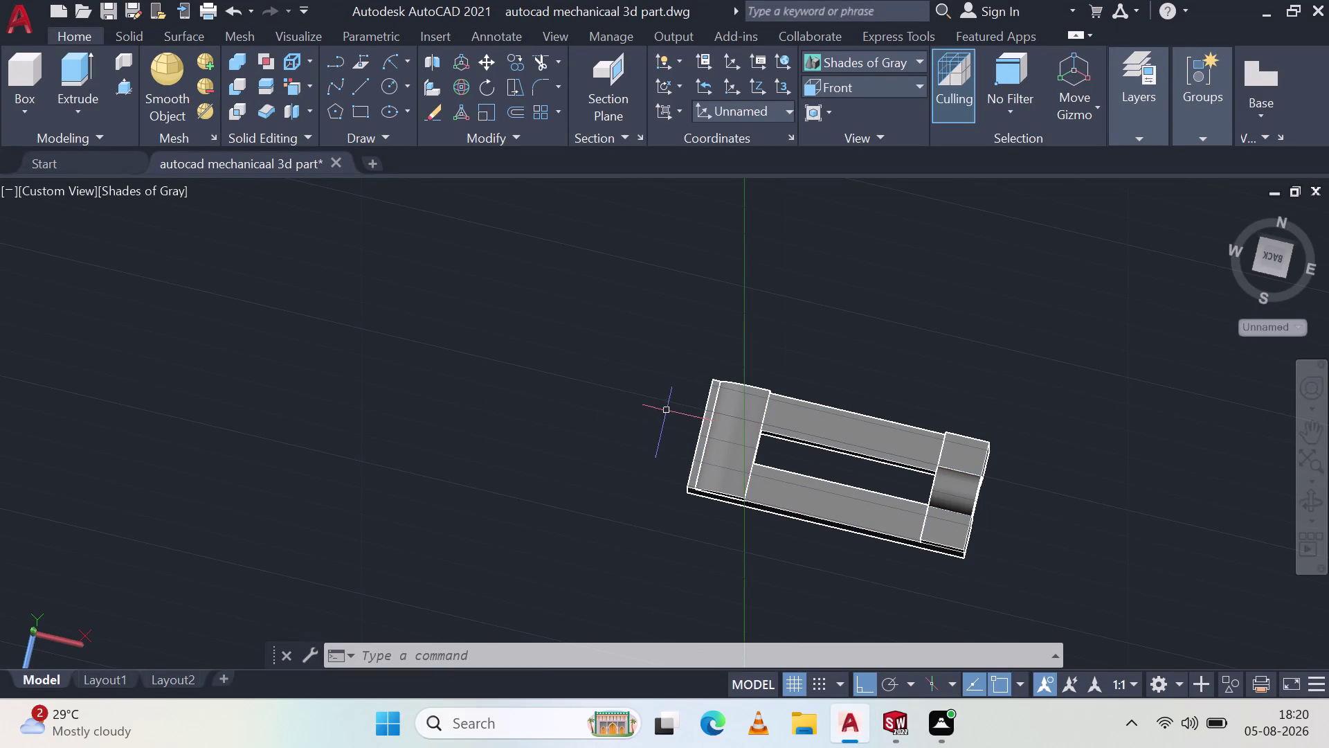
Orbit the bracket to inspect its sides and the quarter-round feature.
middle_drag(751, 381, 802, 462)
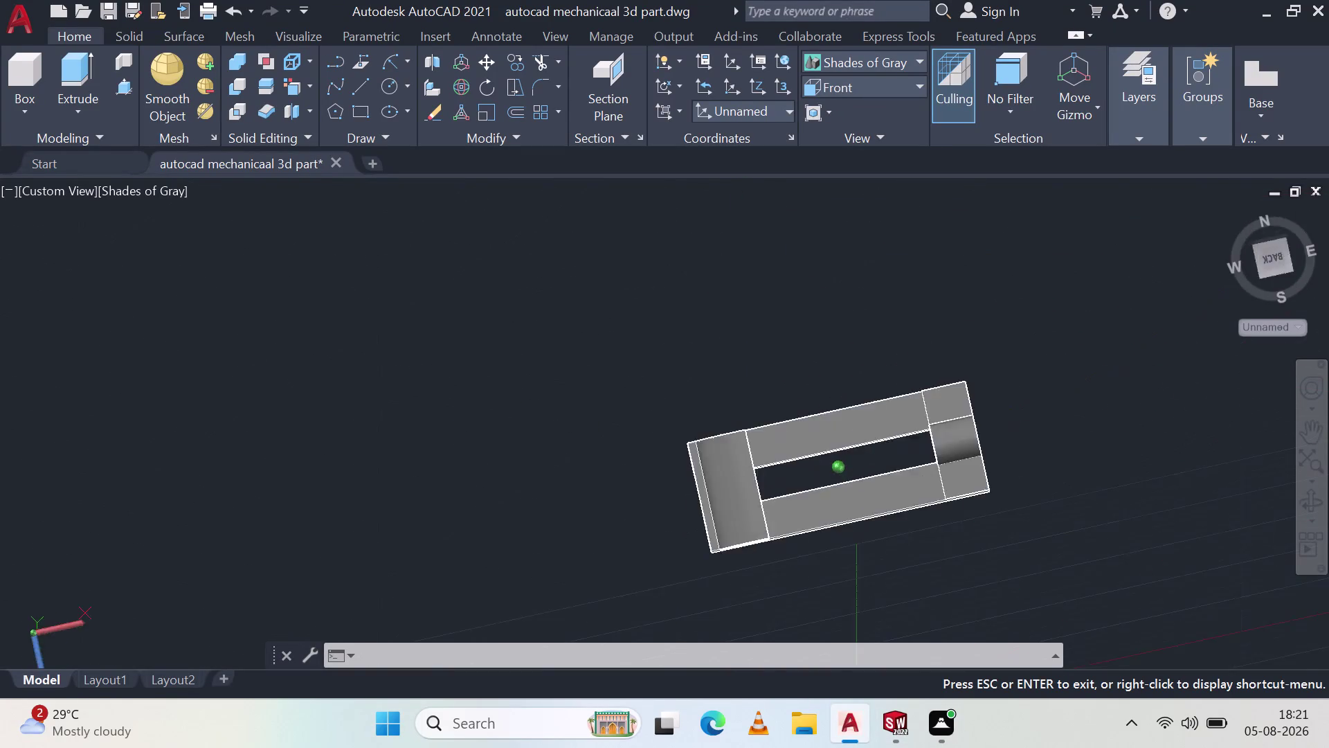
middle_drag(802, 462, 946, 395)
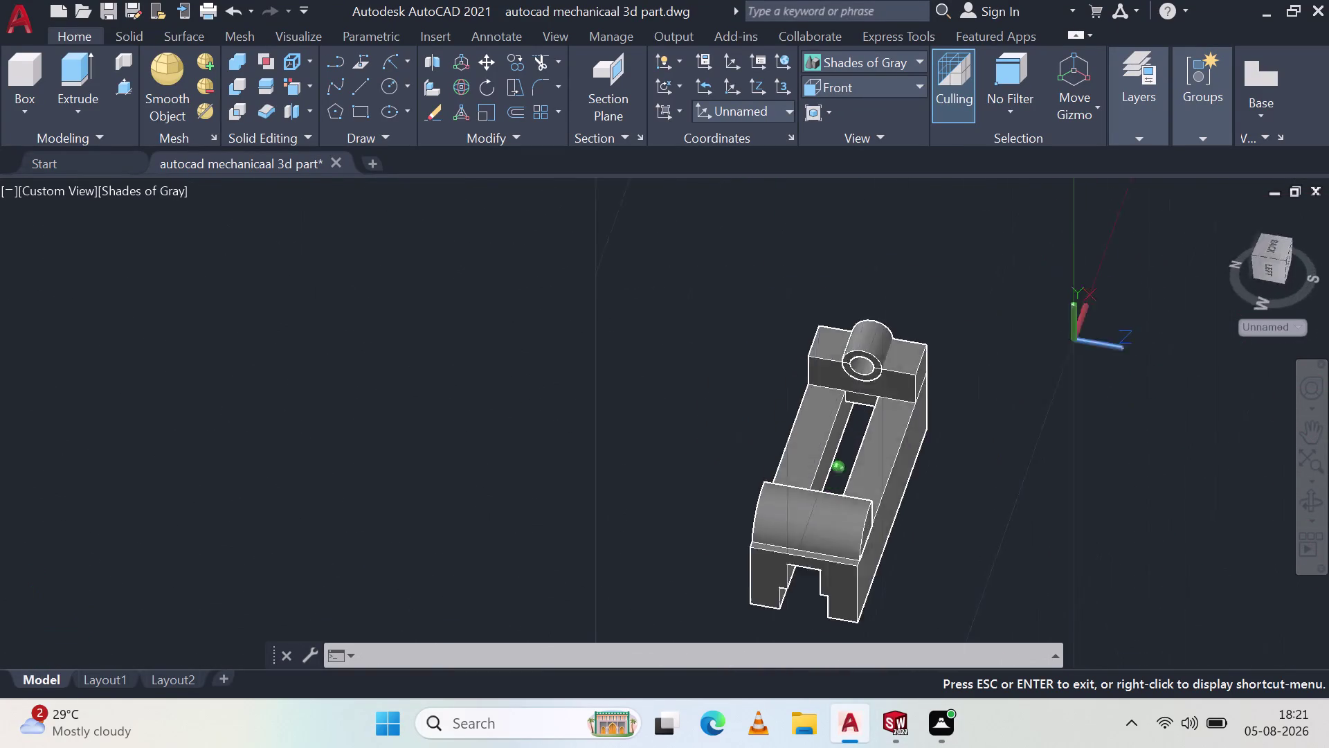
middle_drag(945, 396, 579, 284)
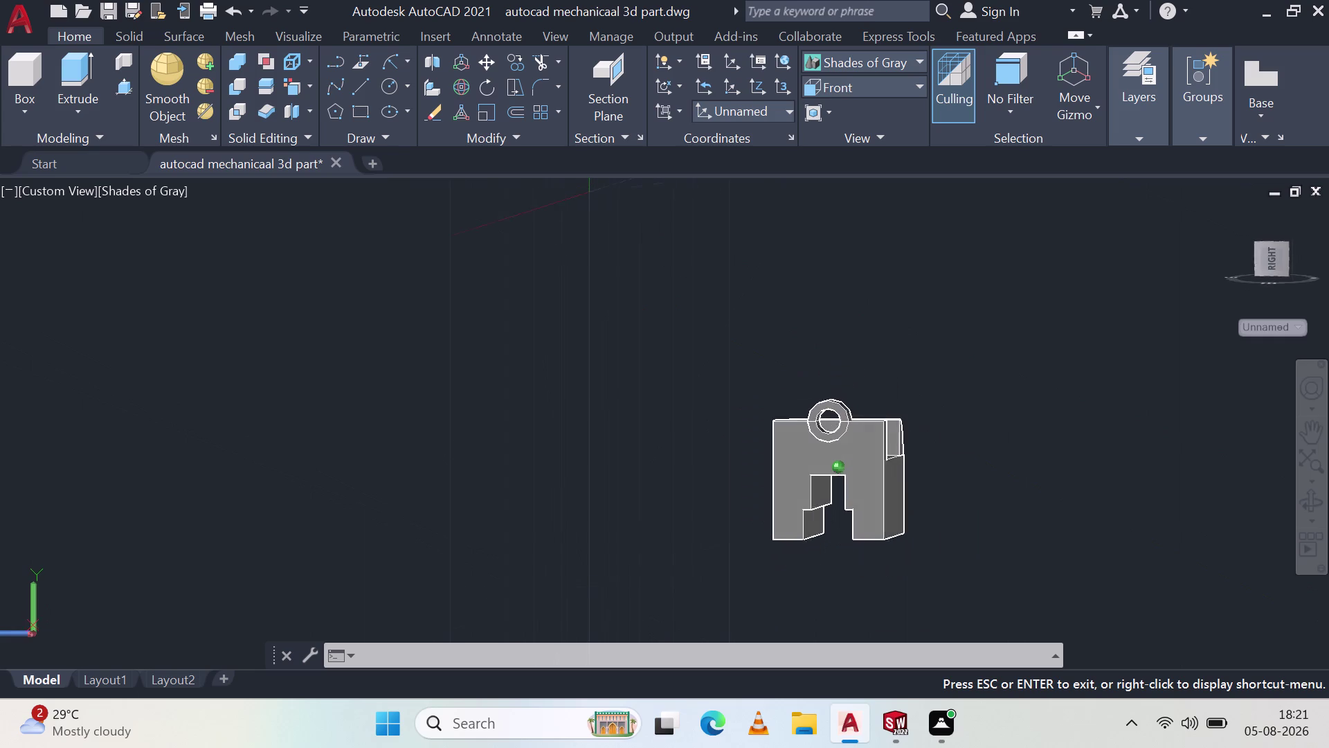
middle_drag(579, 283, 805, 364)
middle_click(805, 365)
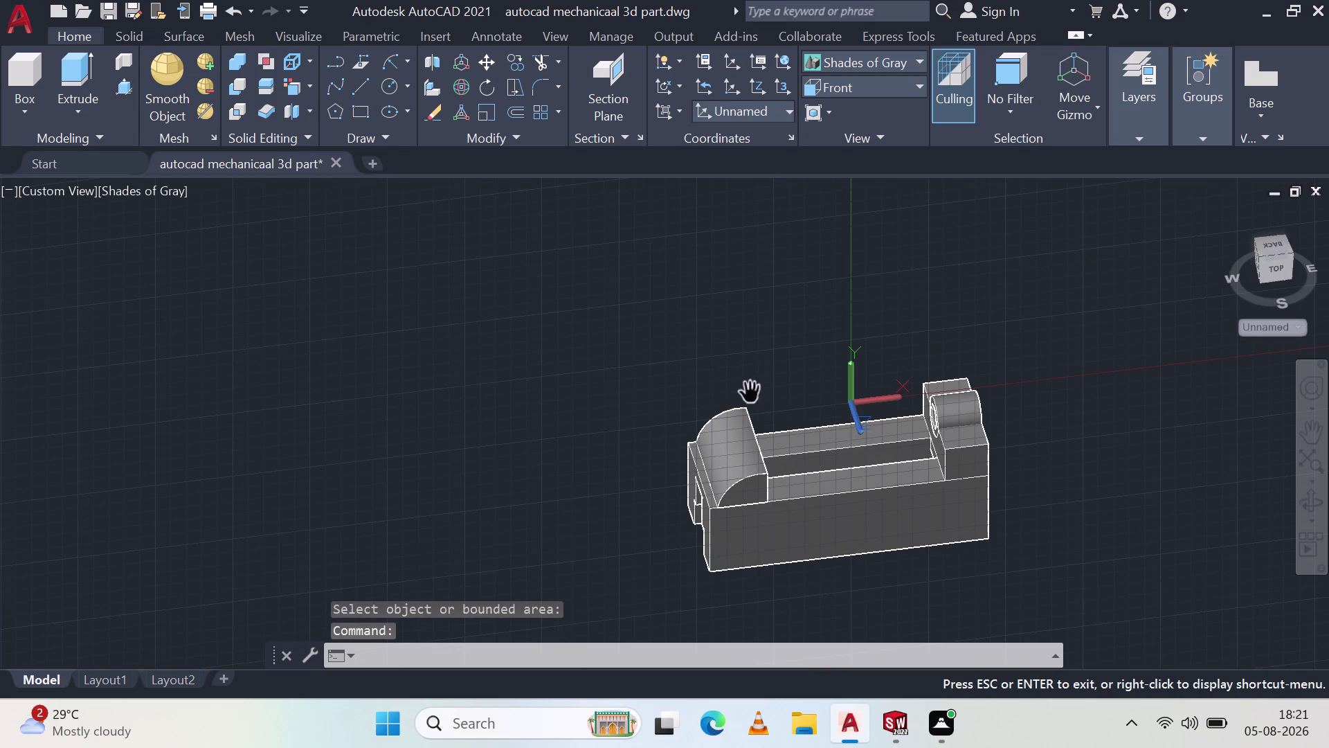
Undo the quarter-round push-pull and the earlier join and property steps.
key(ctrl+z)
key(ctrl+z)
key(Escape)
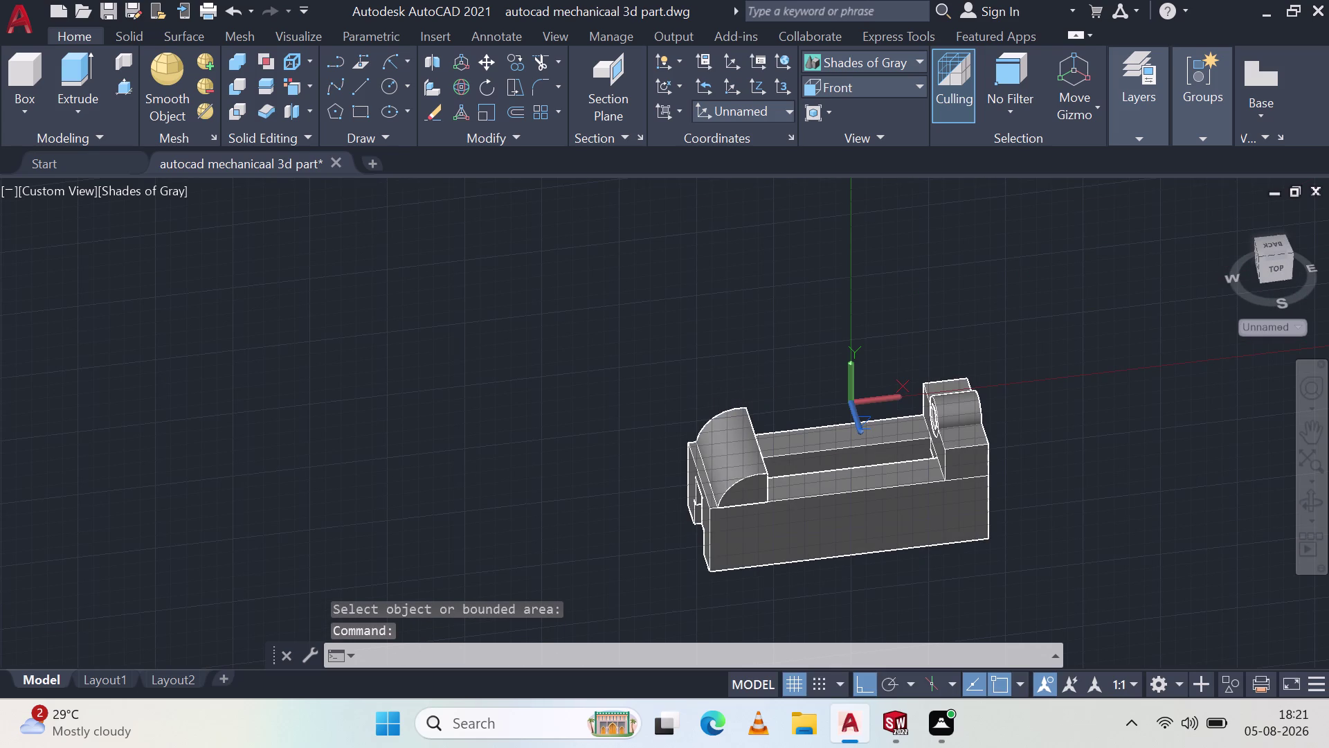
key(ctrl+z)
key(ctrl+z)
key(ctrl+z)
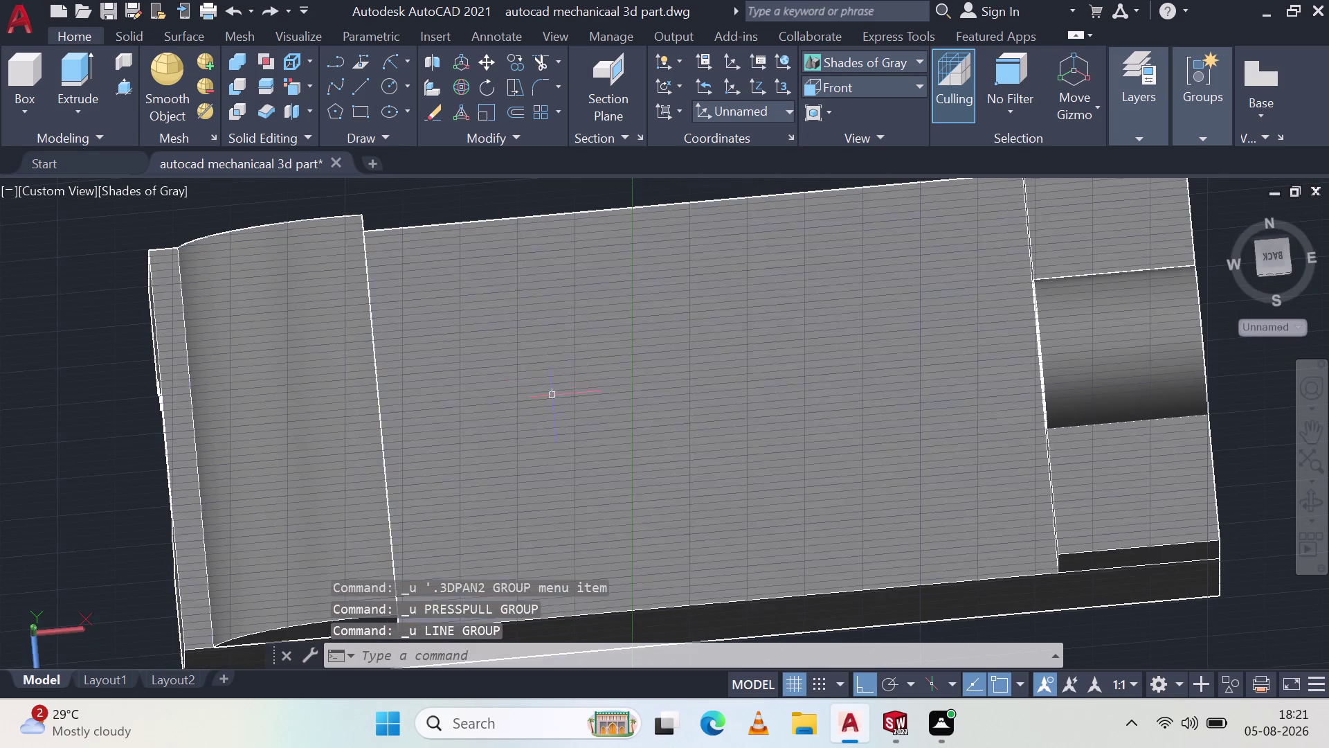
key(ctrl+z)
key(ctrl+z)
key(ctrl+z)
key(ctrl+z)
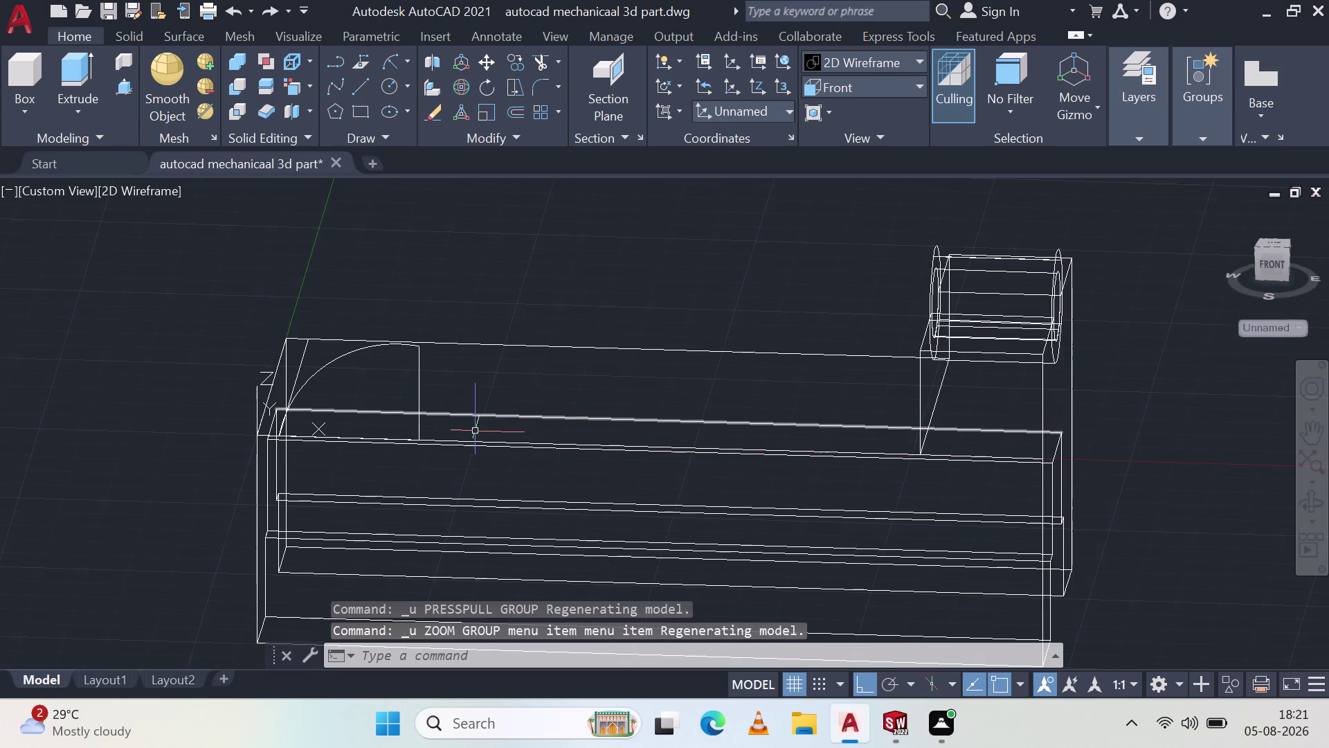
key(ctrl+z)
key(ctrl+z)
key(ctrl+z)
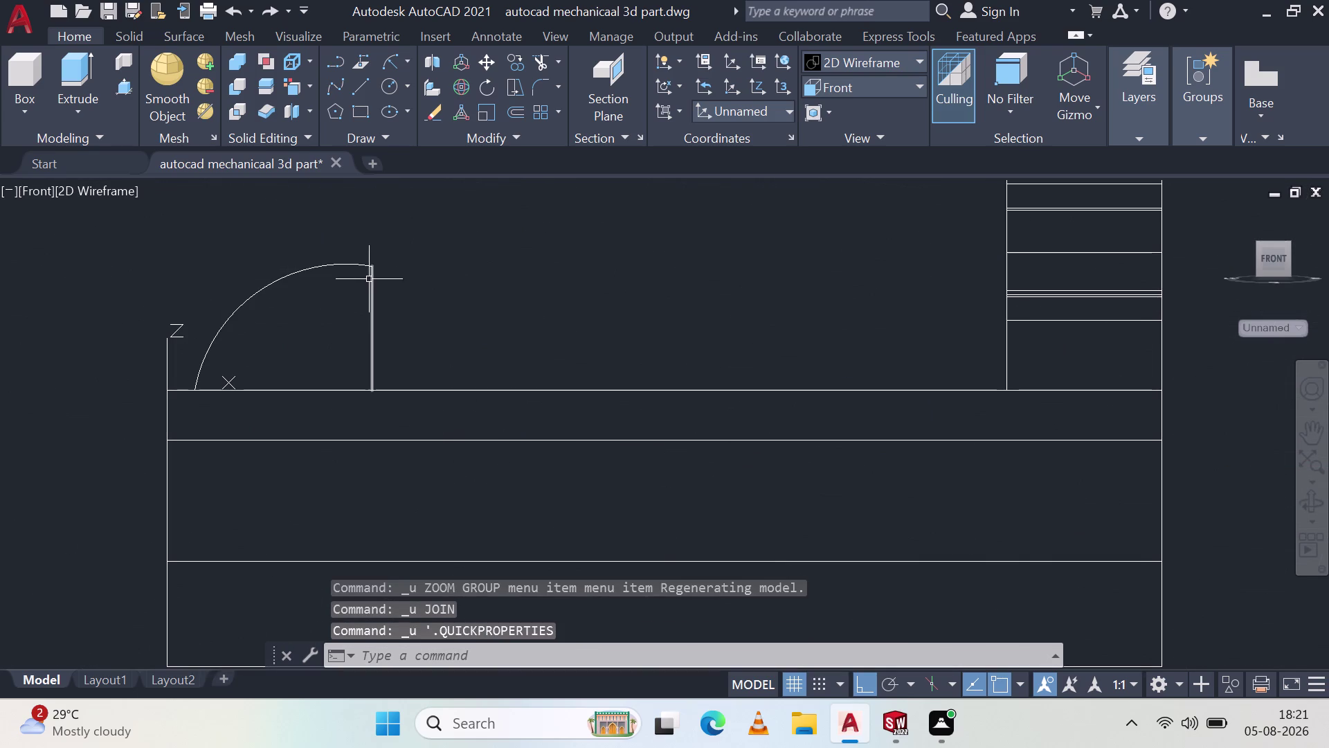
Erase the vertical profile line and the quarter-circle arc, then recentre the bracket.
click(369, 282)
key(Delete)
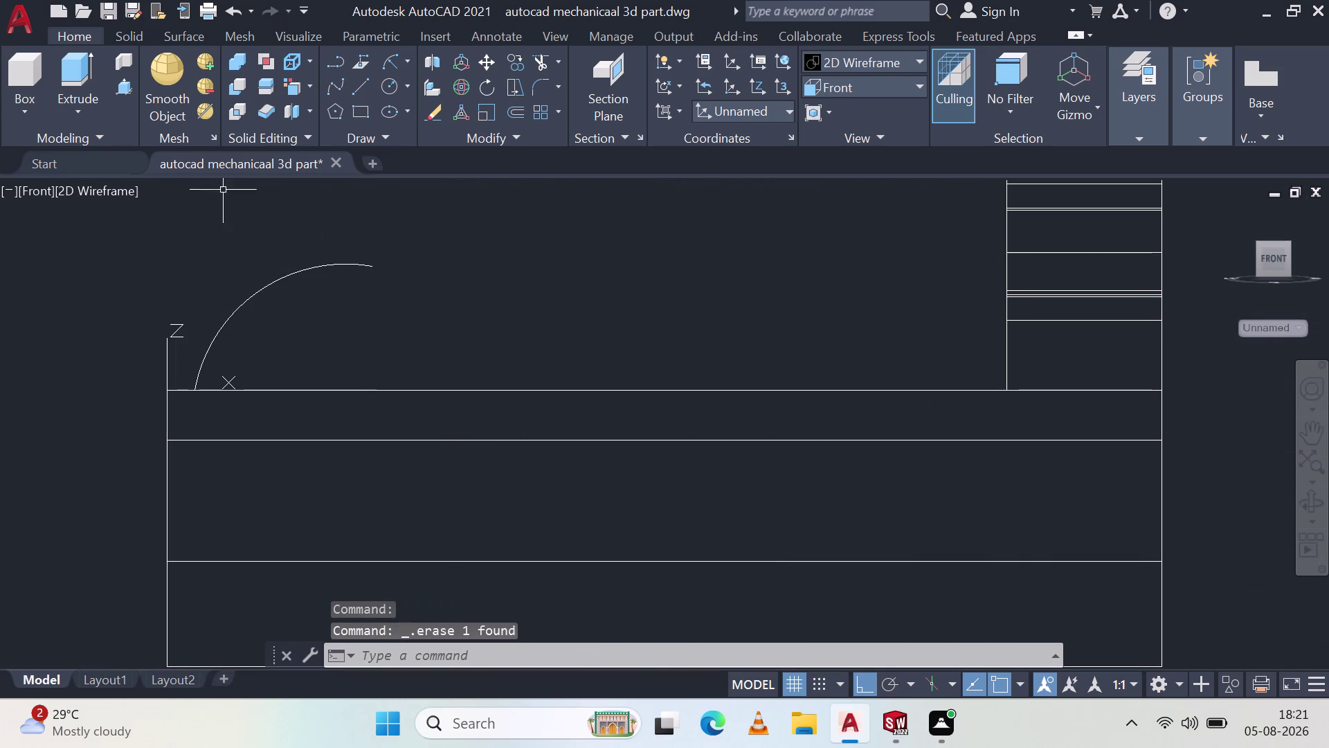
click(267, 284)
key(Delete)
key(Delete)
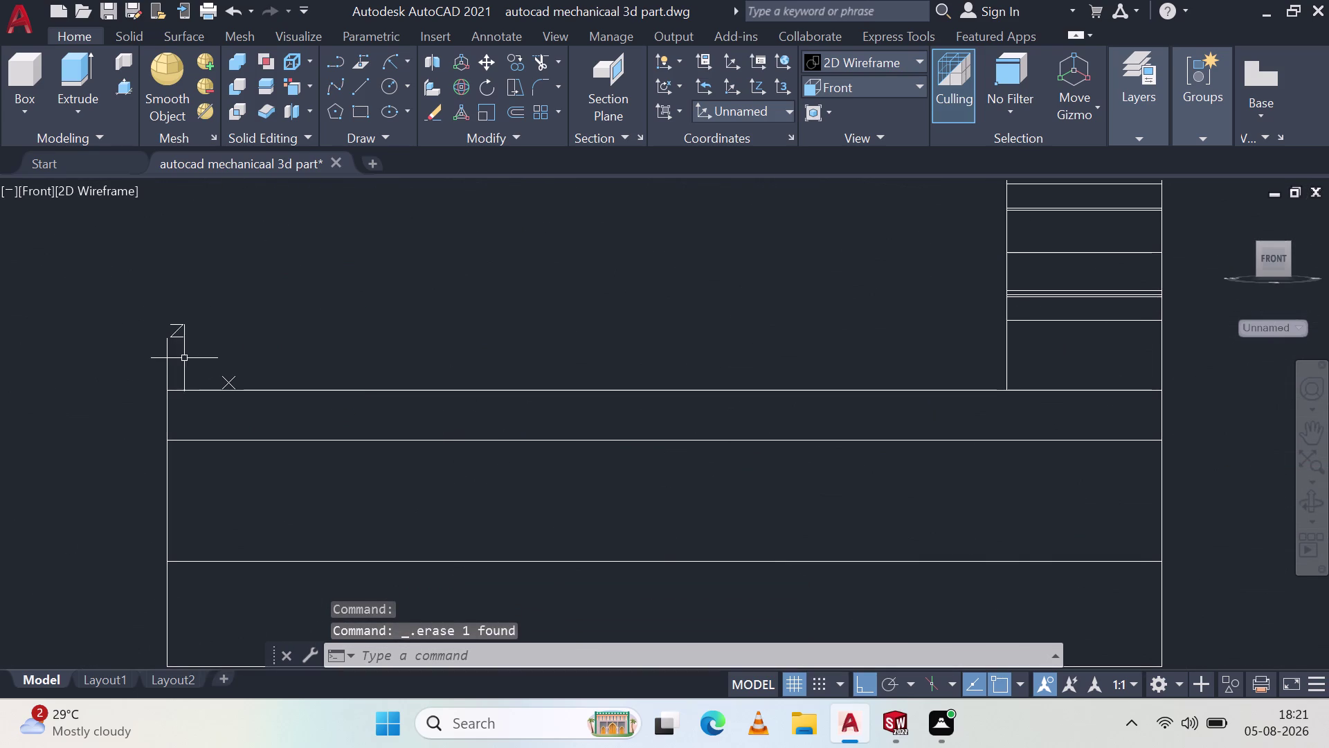
scroll(down, 3)
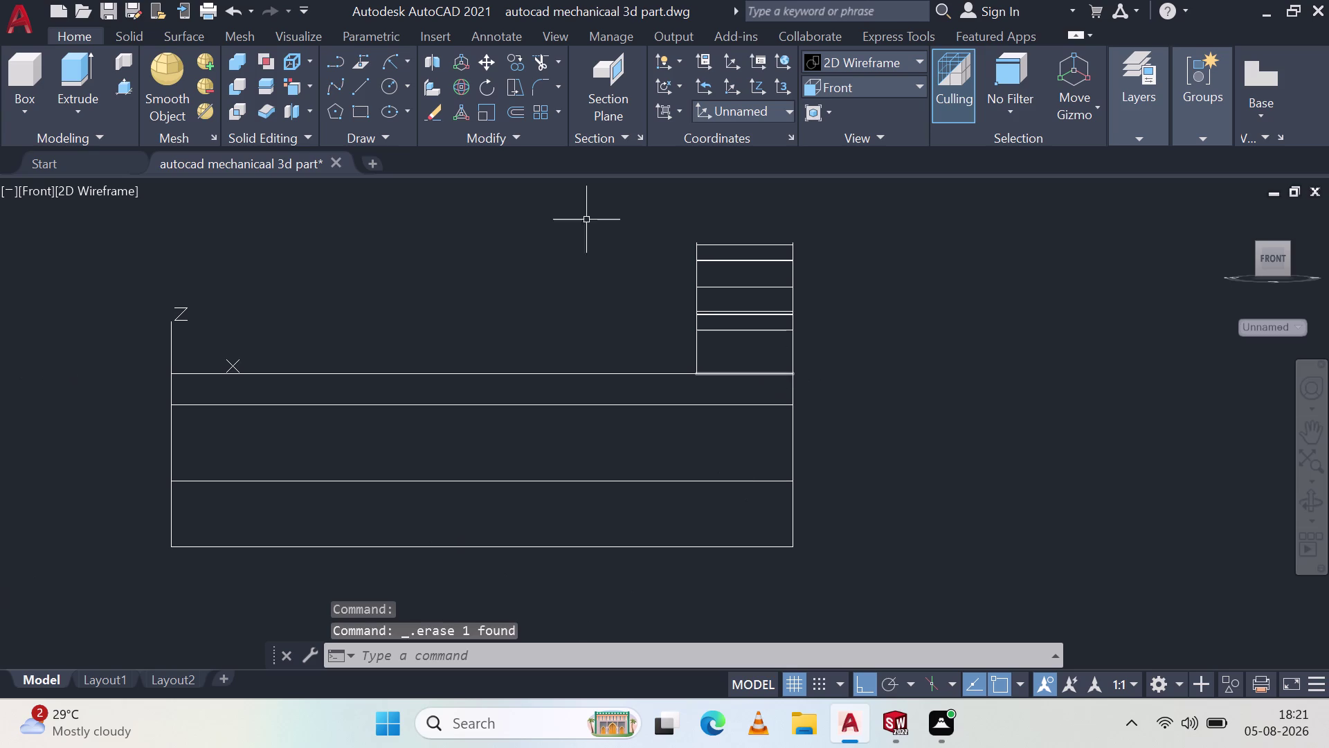
key(Escape)
scroll(down, 3)
middle_drag(857, 396, 860, 395)
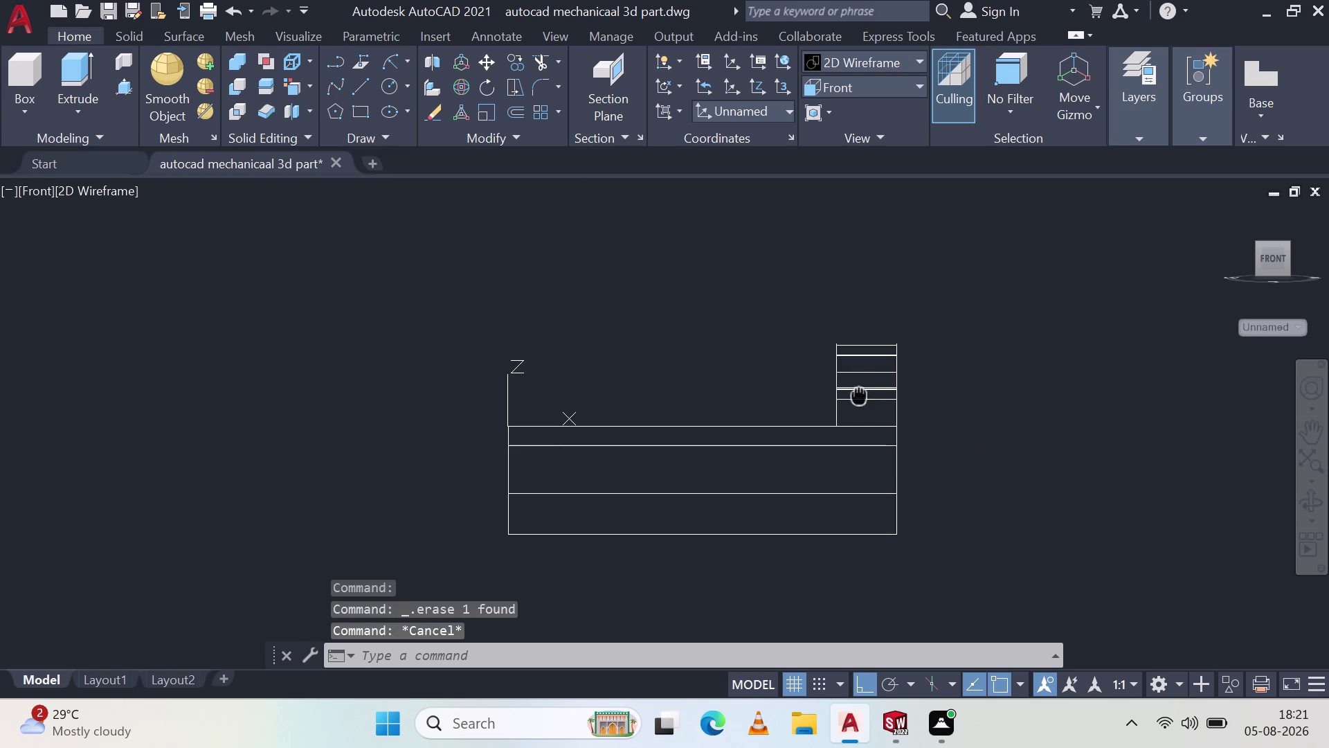
middle_drag(860, 395, 910, 408)
middle_click(910, 407)
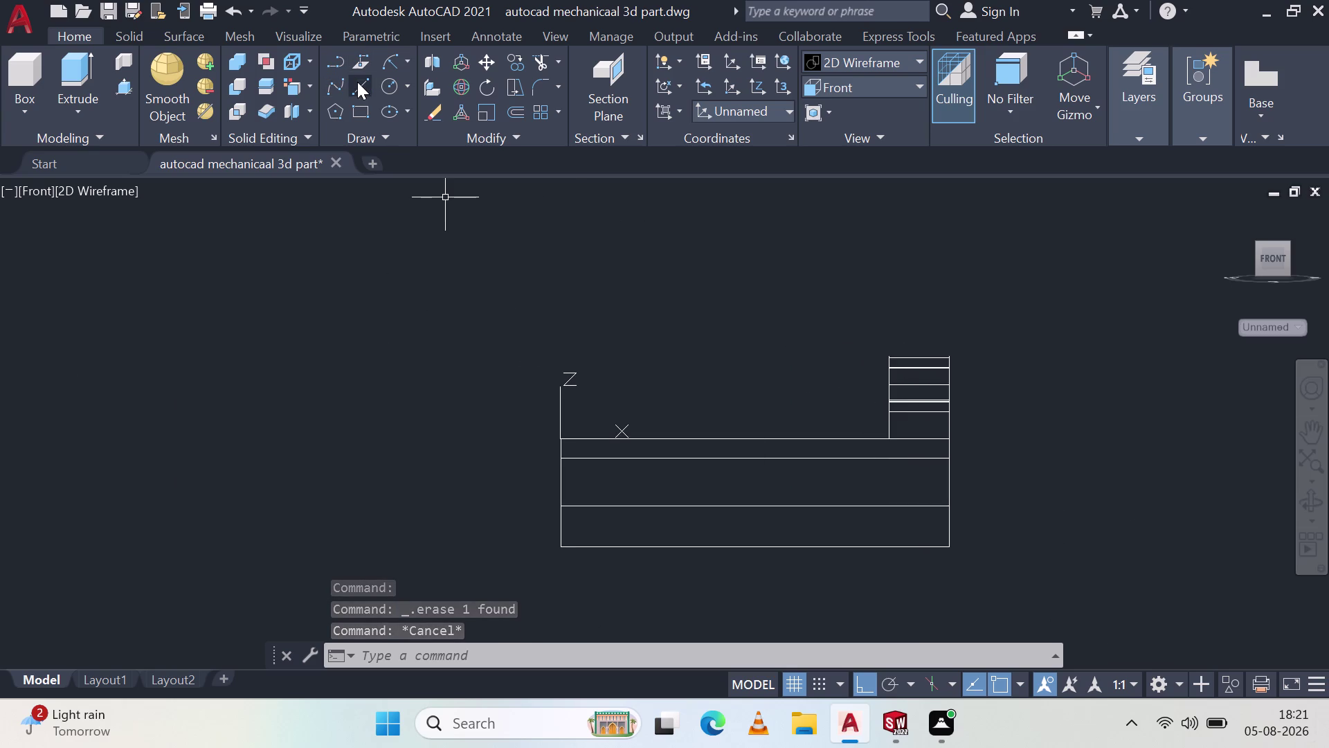
Start a line, orbit to a slanted view, and cancel the line.
click(357, 82)
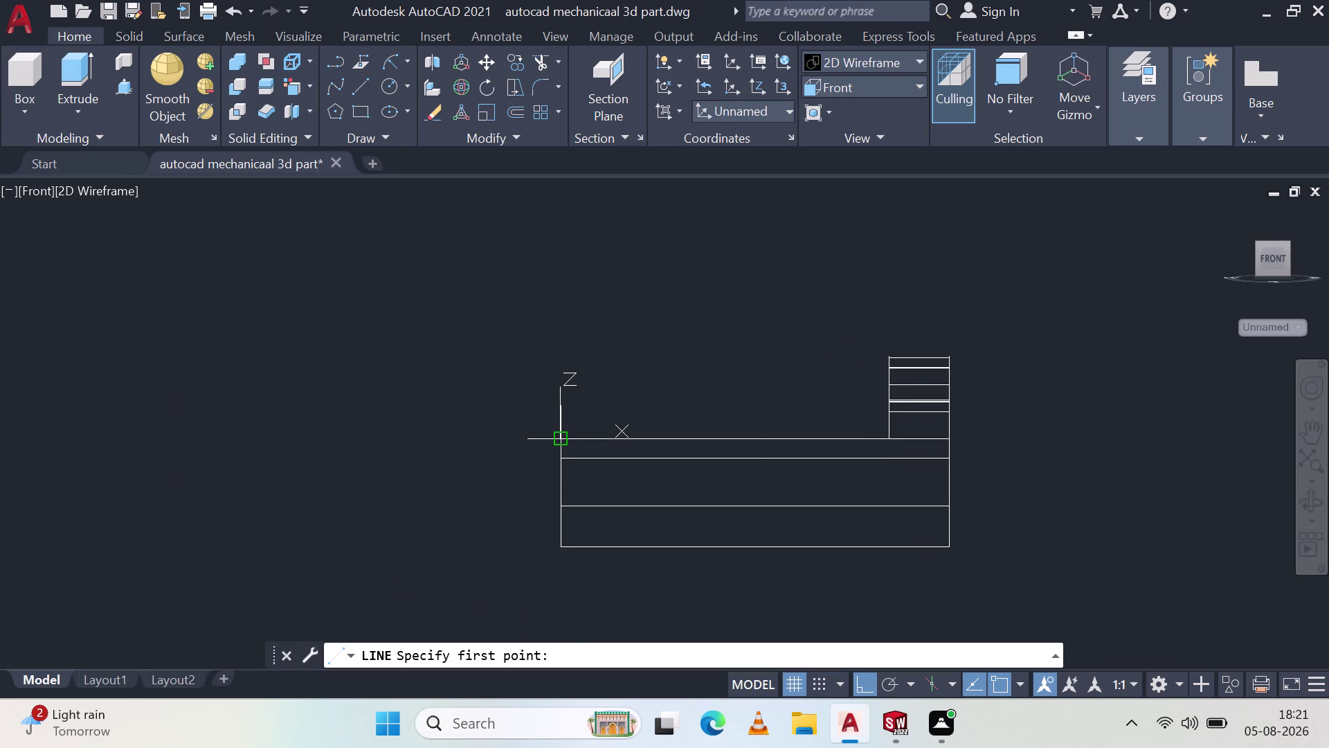
middle_drag(574, 405, 569, 487)
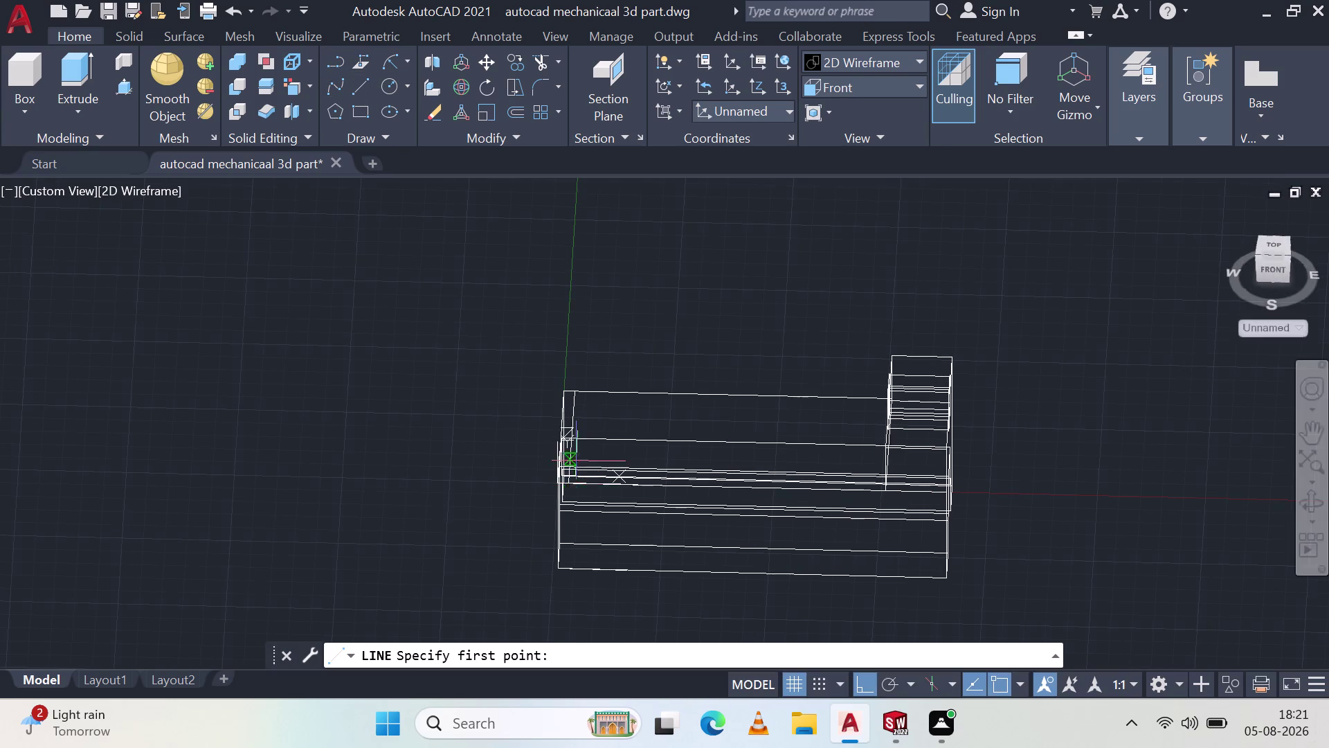
key(Escape)
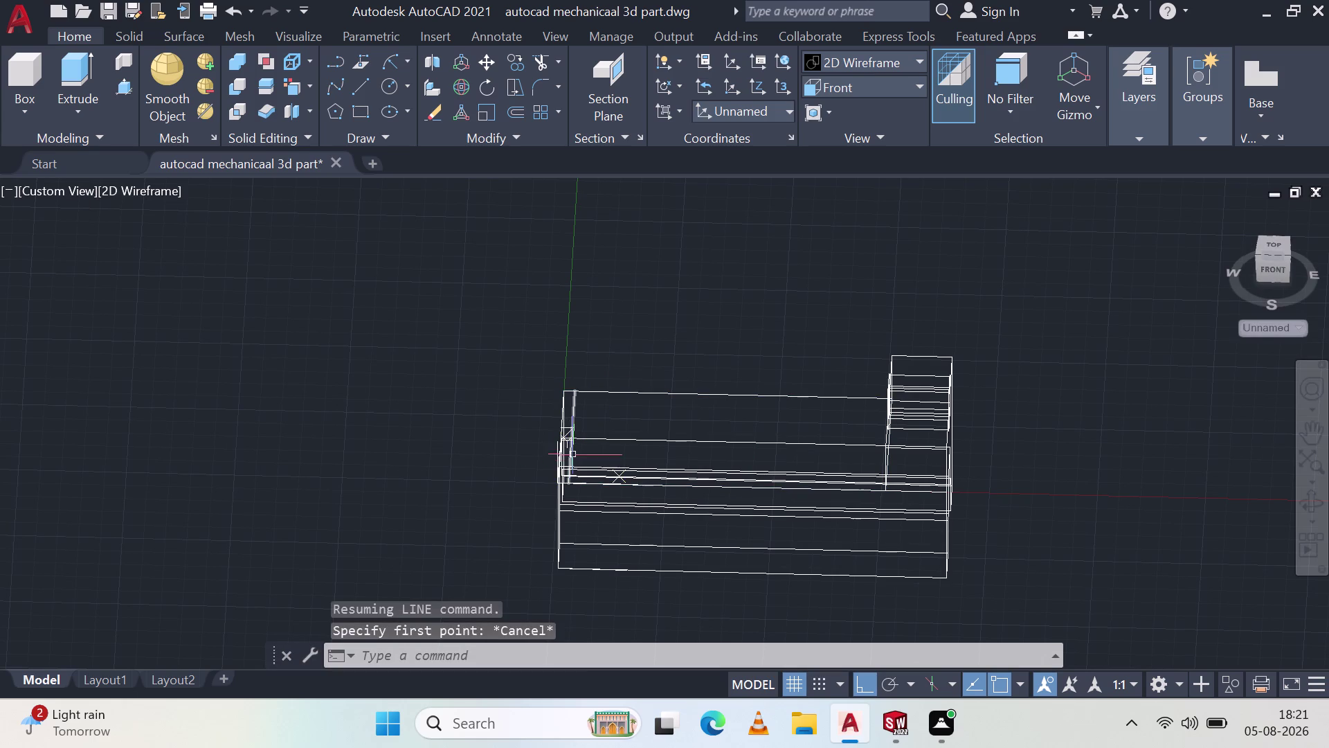
middle_drag(576, 446, 603, 345)
Attempt to reposition the UCS origin, then cancel the move.
drag(576, 393, 569, 394)
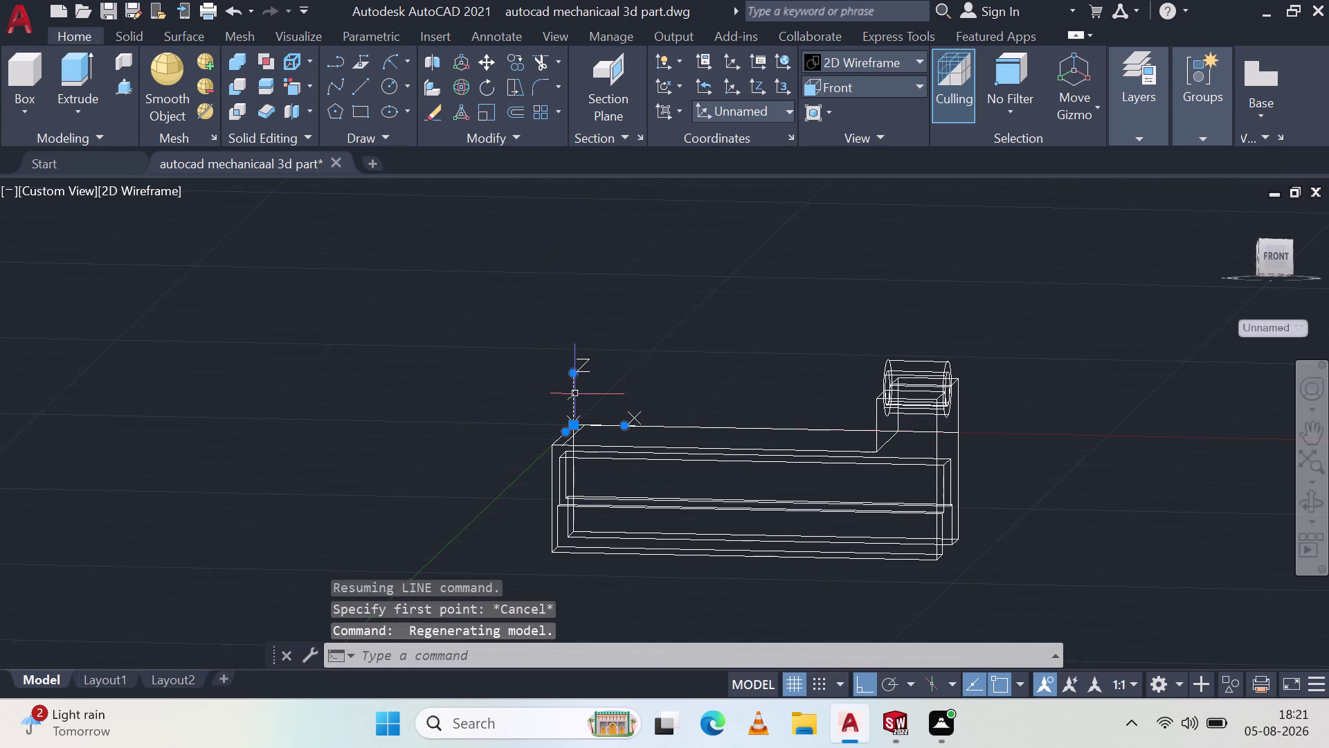
drag(569, 394, 318, 390)
drag(576, 421, 321, 432)
click(574, 423)
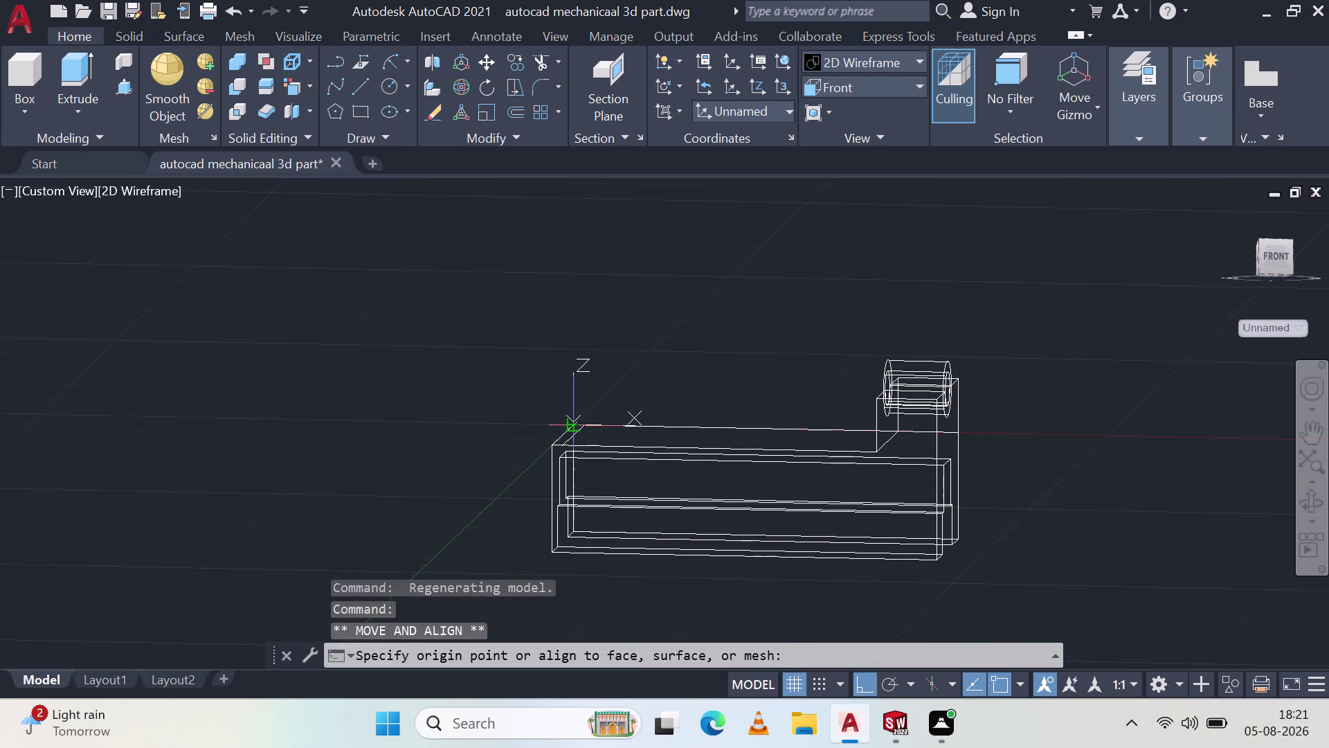
click(381, 447)
scroll(up, 3)
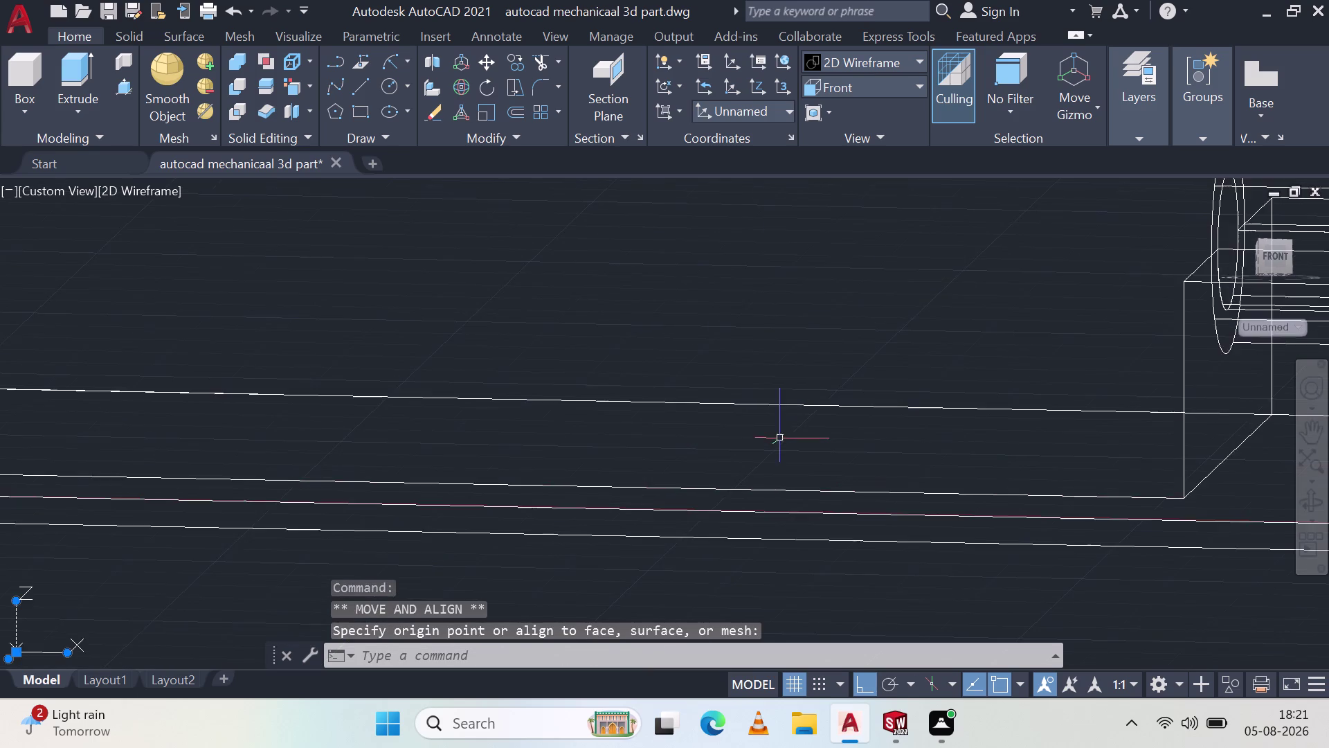
scroll(down, 3)
middle_drag(725, 424, 945, 389)
click(396, 432)
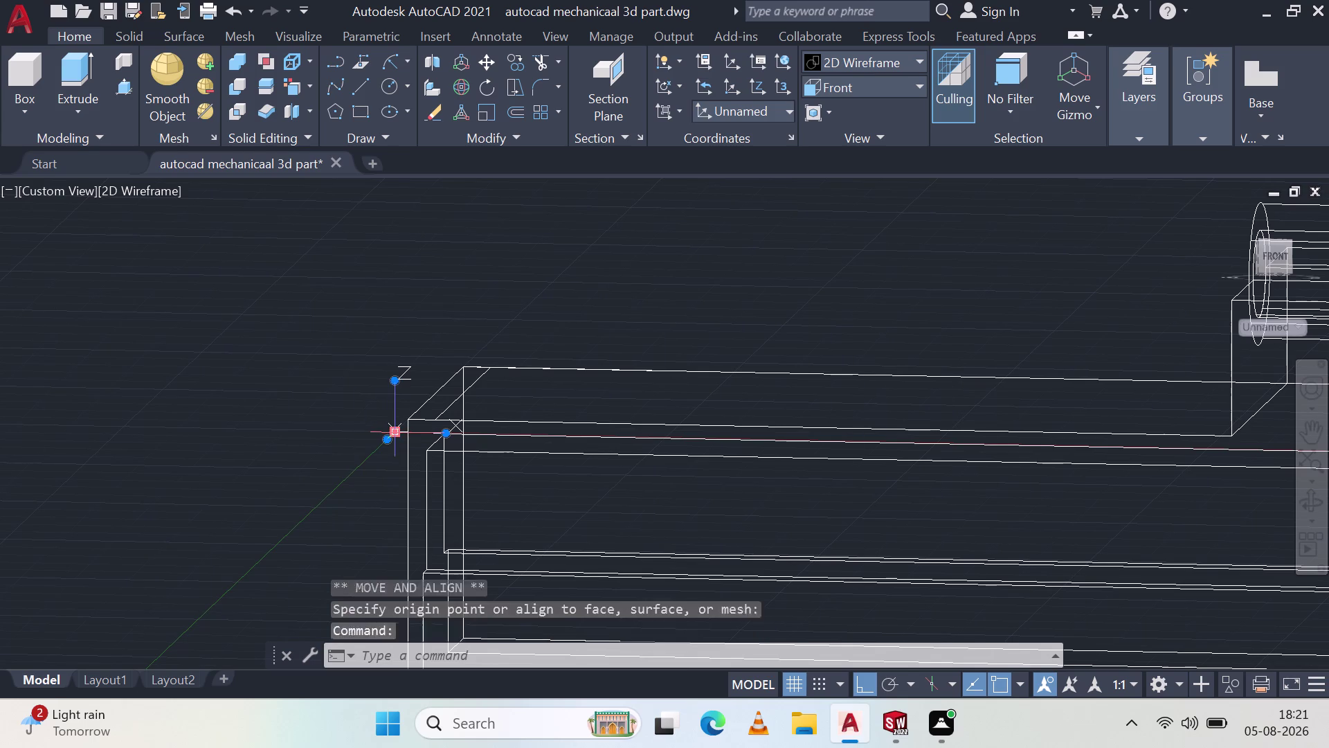
click(318, 516)
key(Escape)
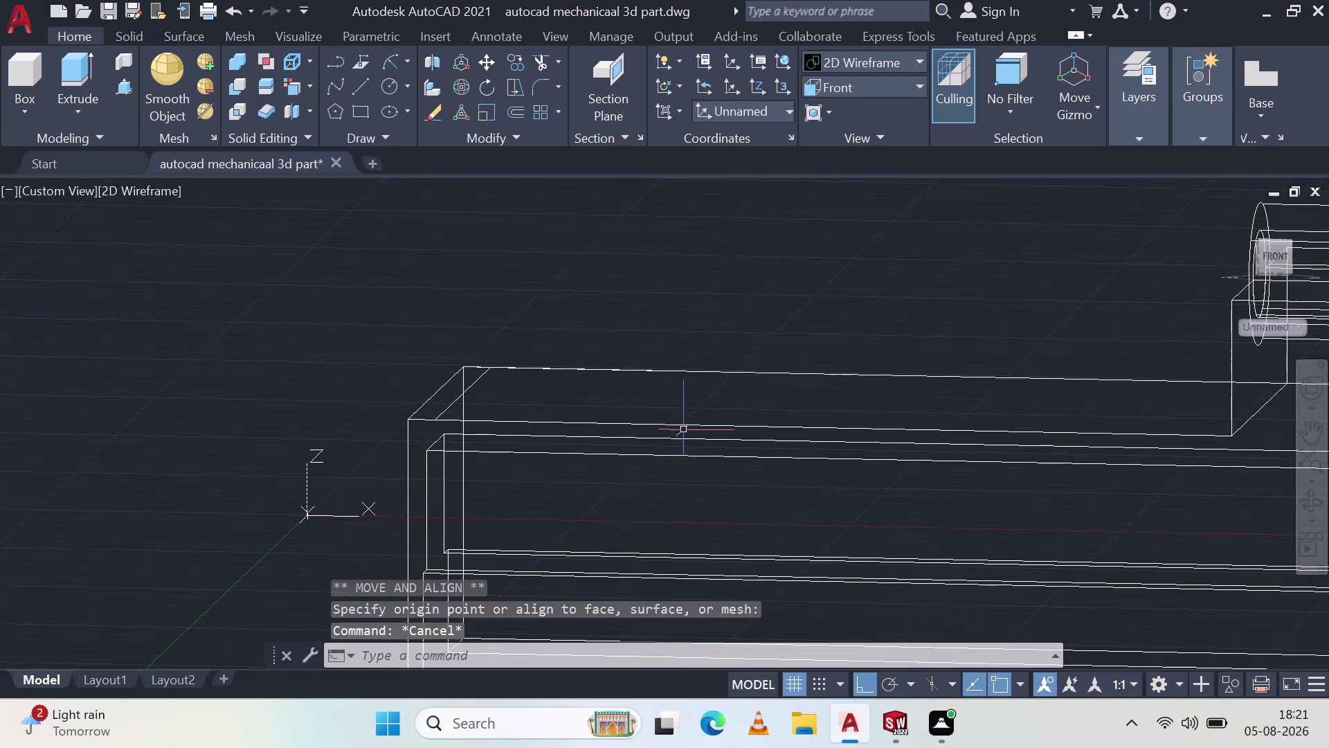
Orbit around the bracket, then switch to the Top view from the ViewCube.
middle_drag(597, 349, 592, 399)
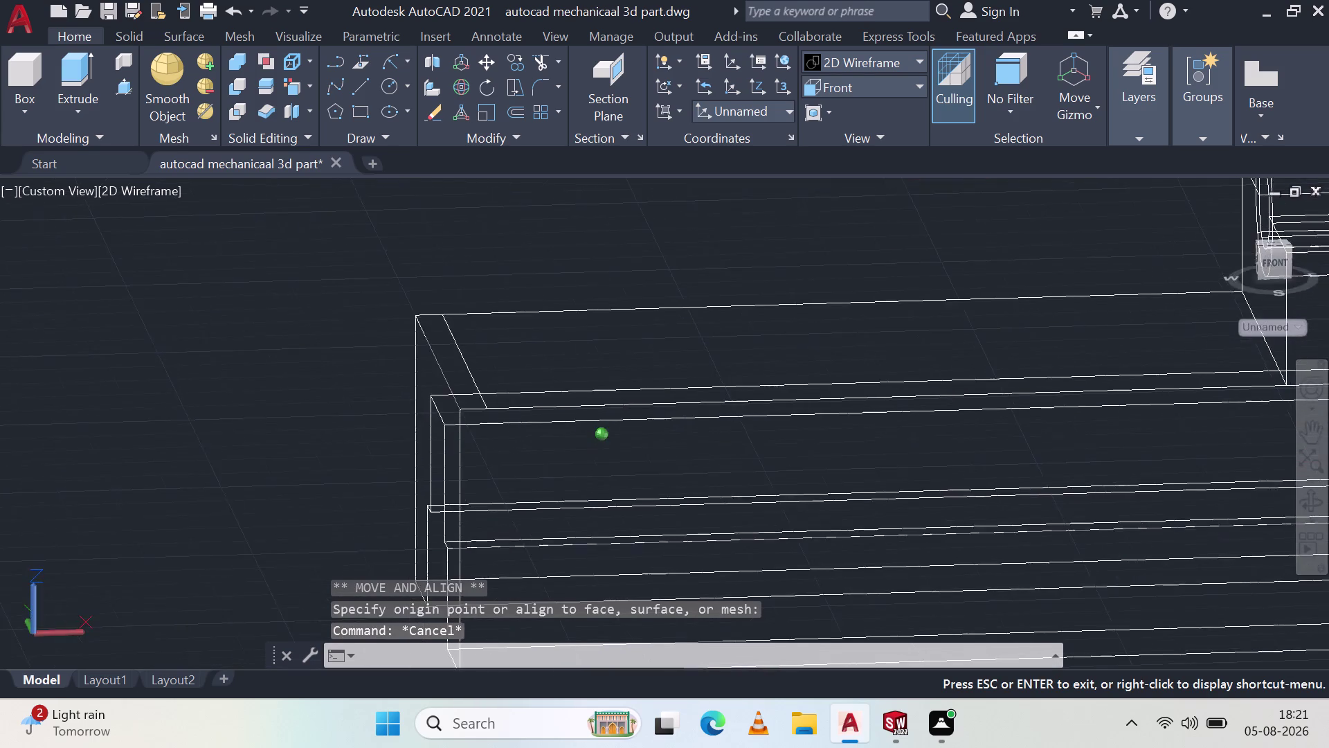
middle_drag(593, 399, 604, 216)
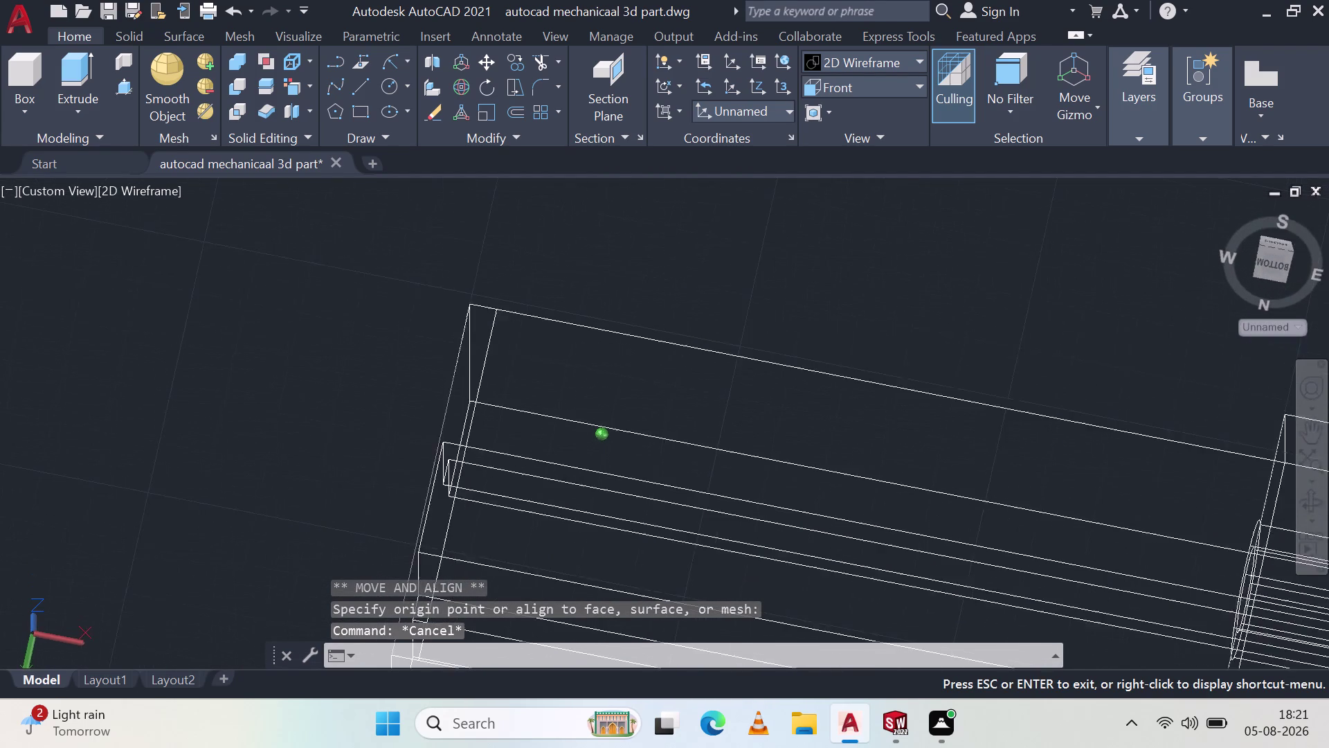
middle_drag(604, 217, 576, 396)
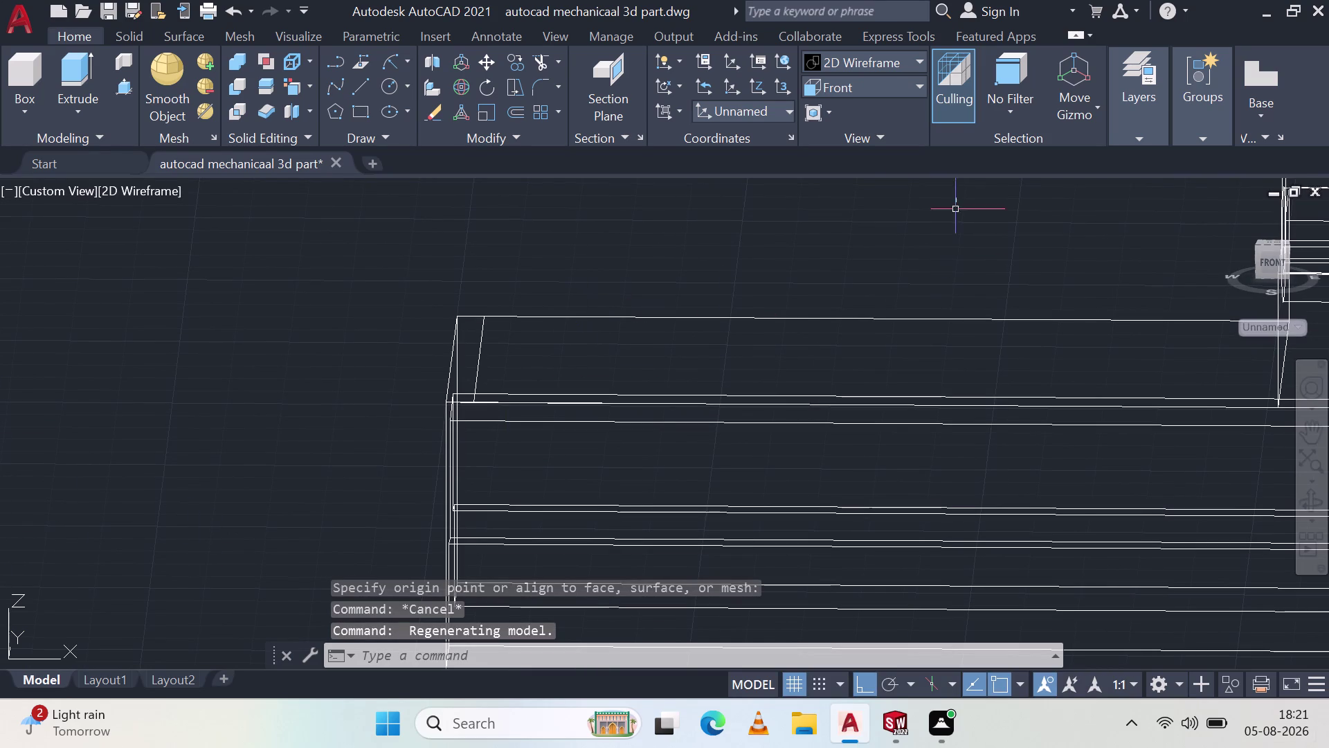
click(871, 81)
Switch the model to the Front preset view.
click(852, 116)
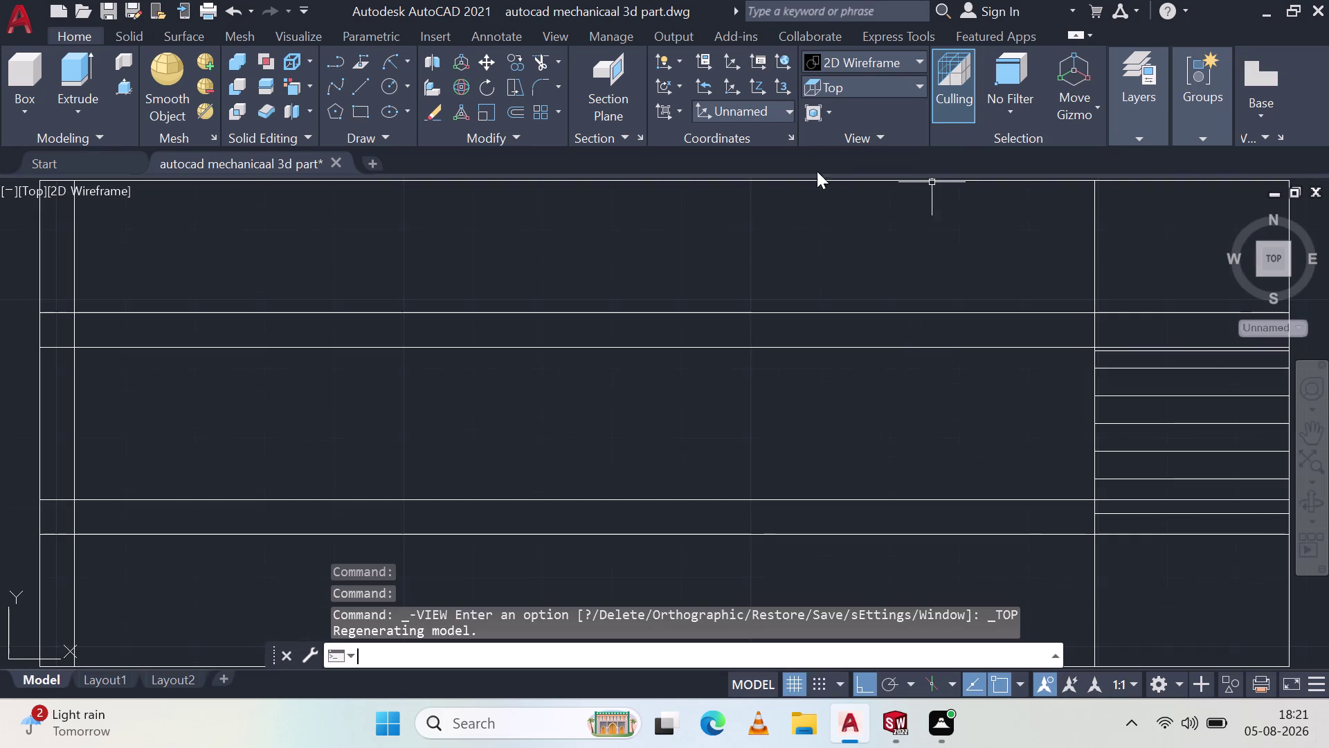
scroll(down, 3)
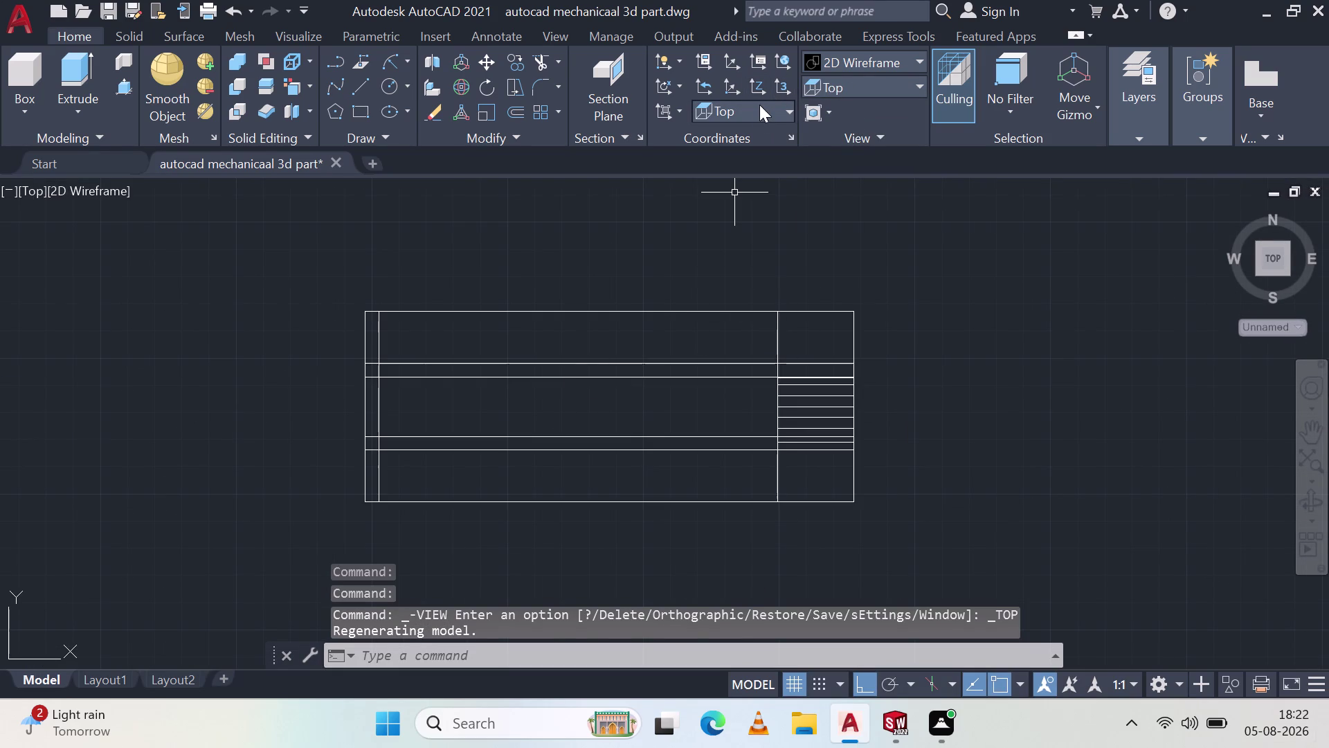
click(756, 111)
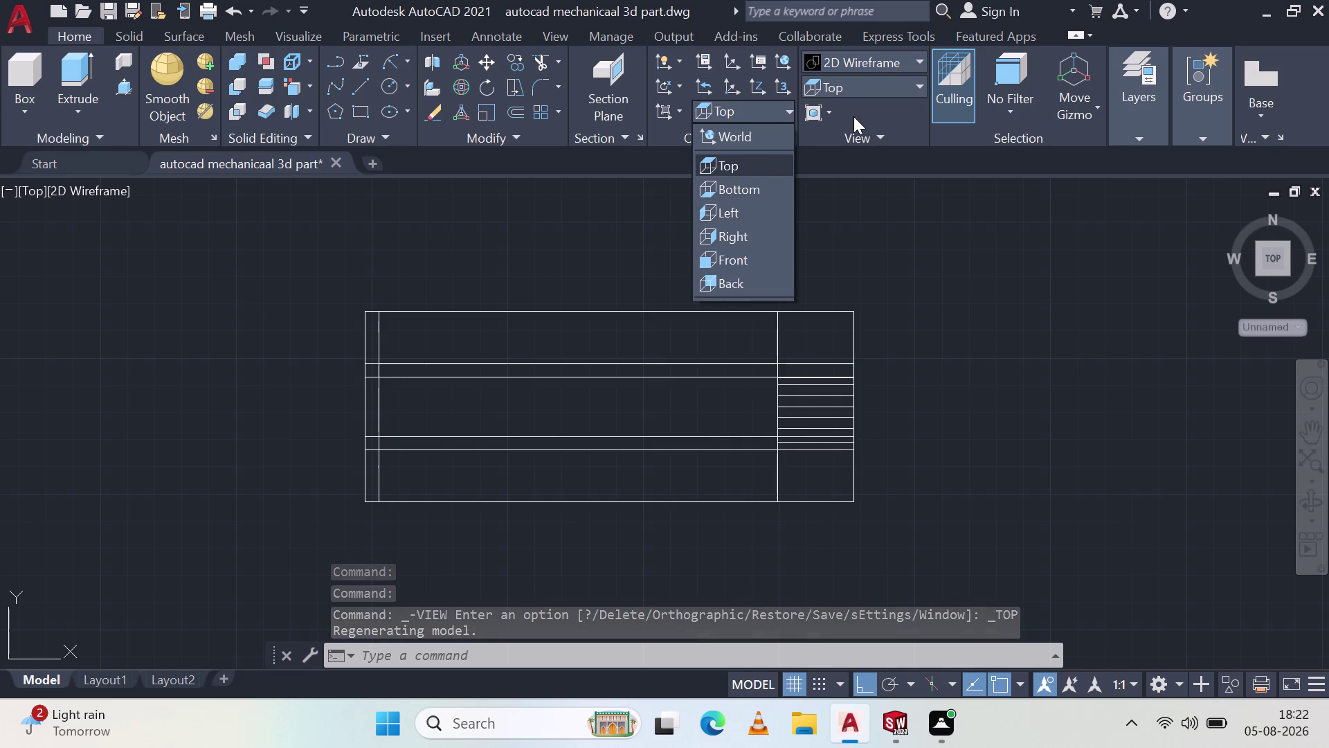
click(877, 89)
click(877, 88)
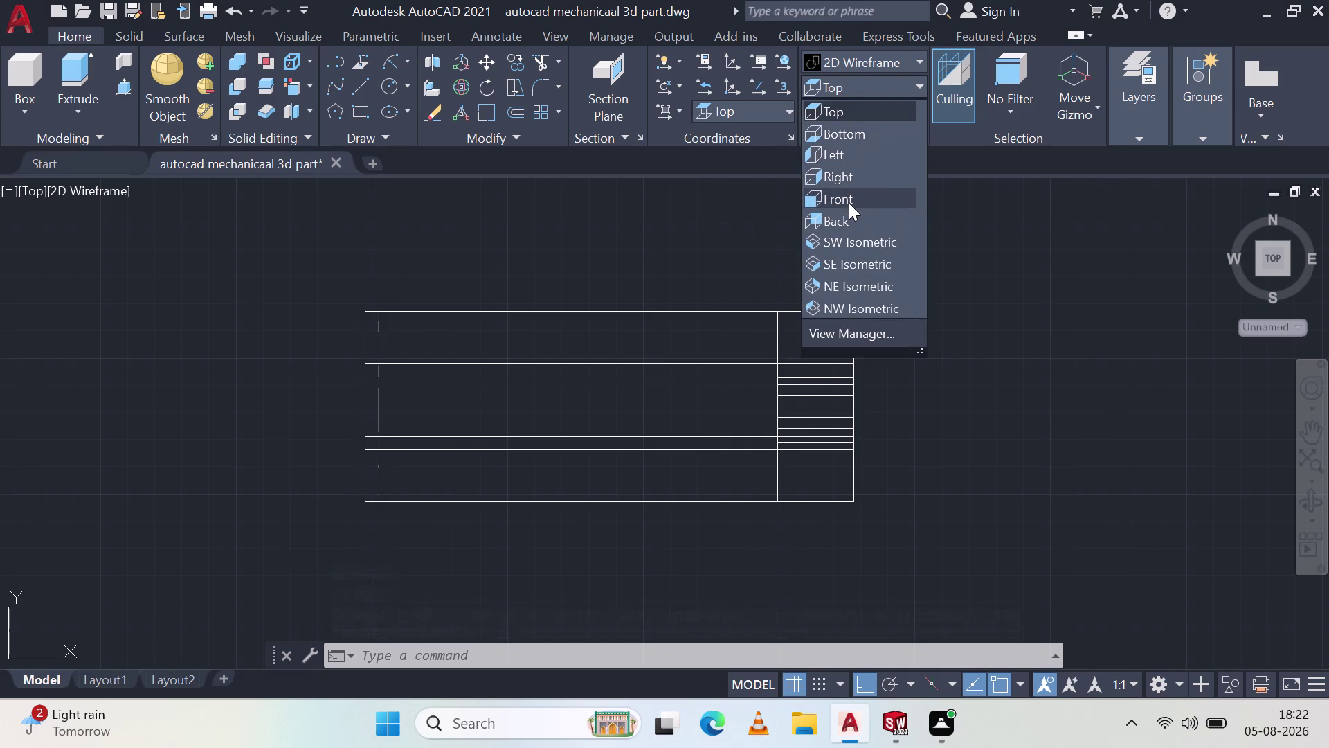
click(848, 203)
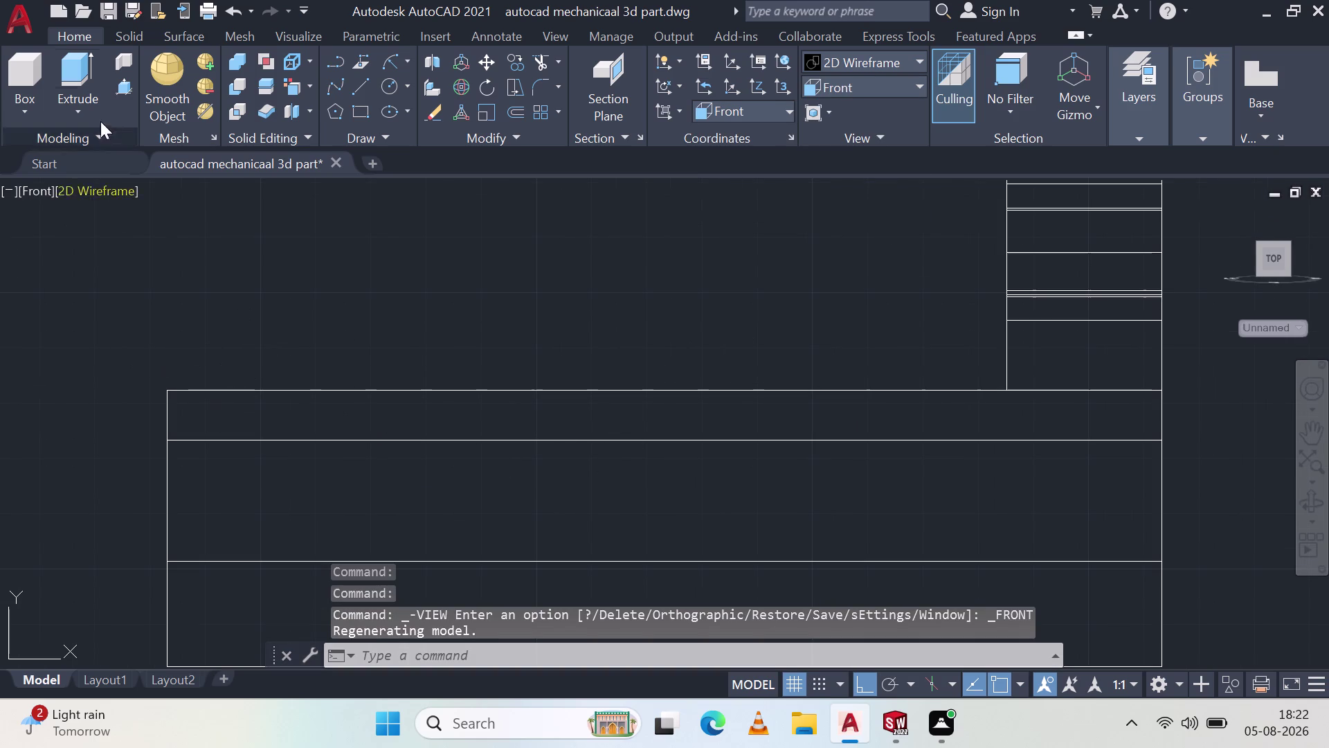
Begin a line at the block's top-left corner, then cancel it.
click(364, 83)
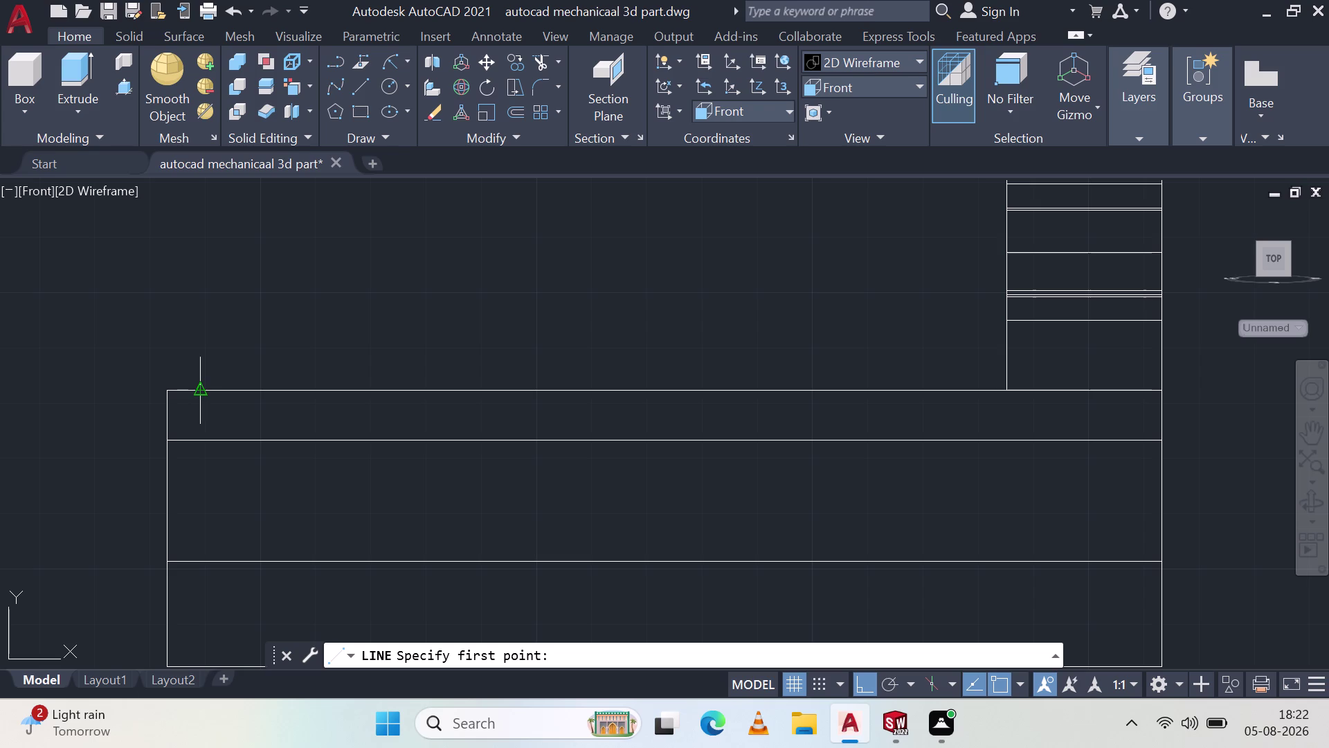
click(196, 391)
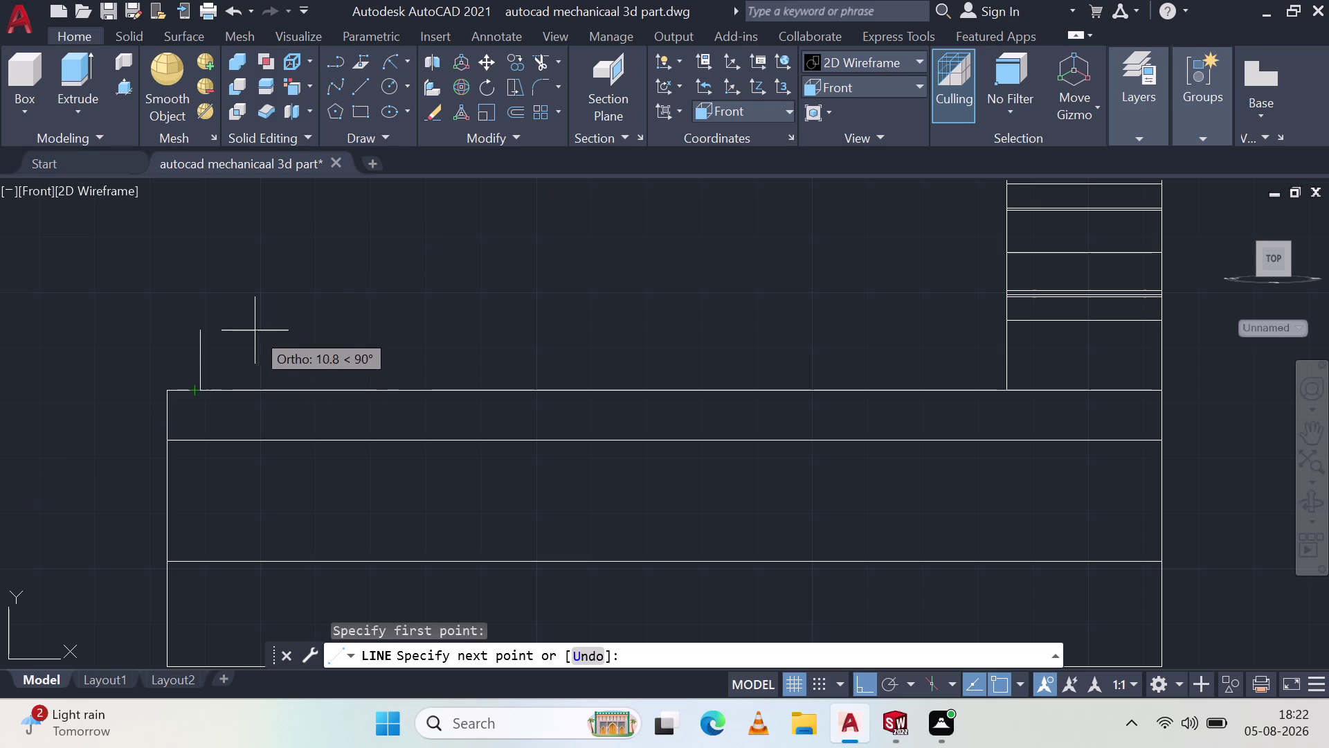
middle_drag(212, 282, 216, 350)
key(Escape)
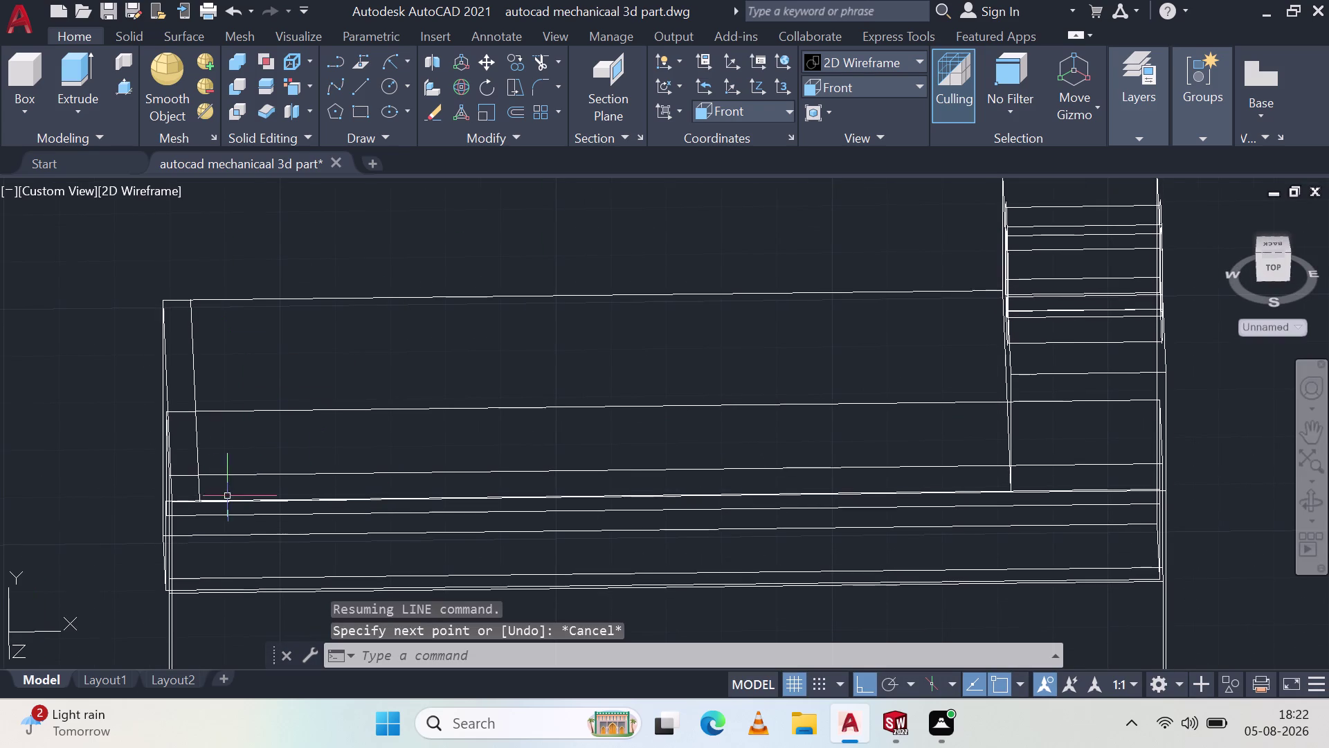
Start a new line at the block's top-left end with a 32-unit length.
click(369, 84)
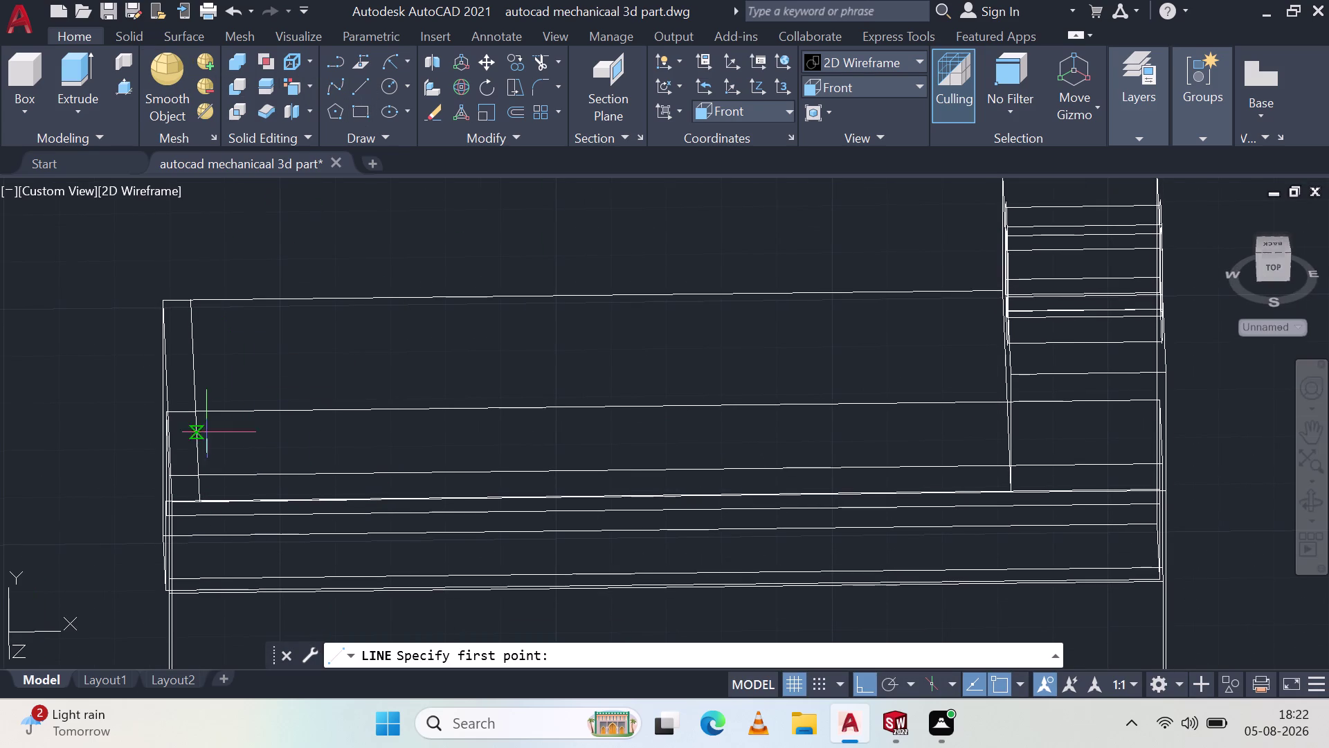
scroll(up, 3)
middle_drag(188, 462, 272, 378)
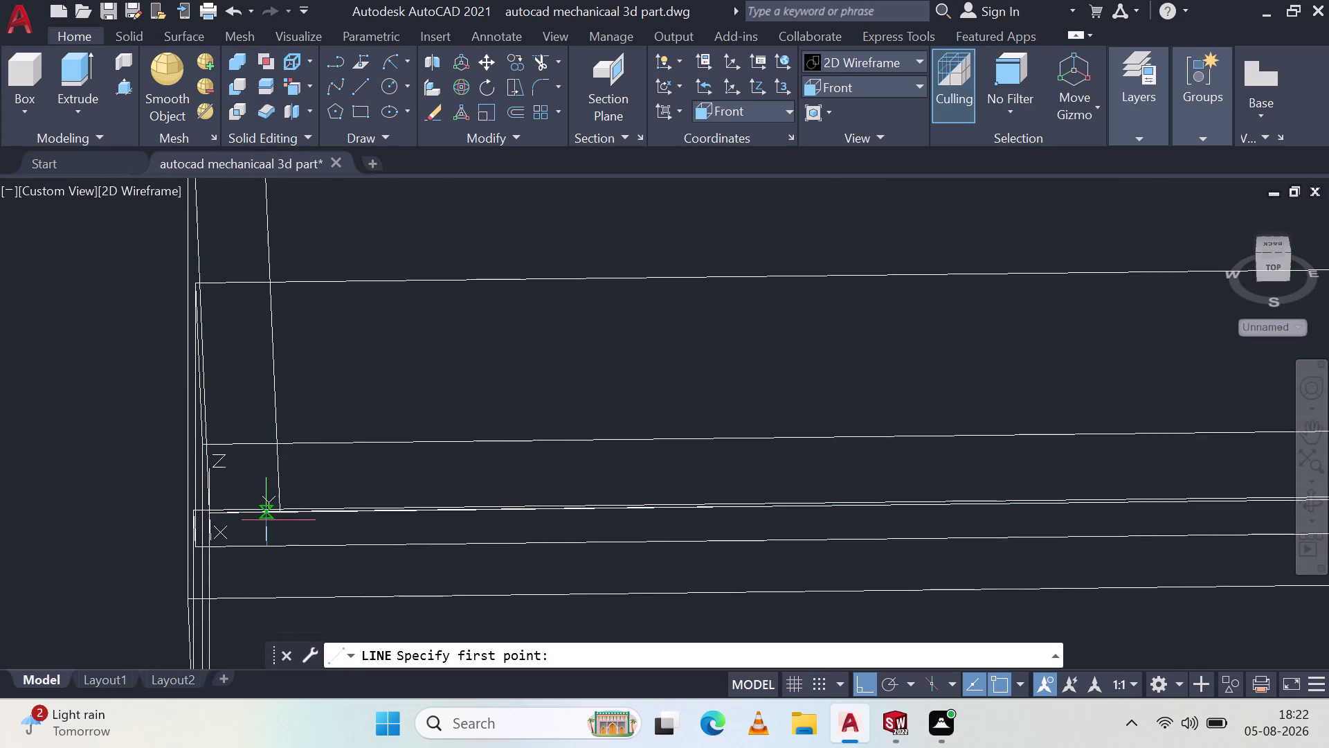
middle_drag(319, 448, 317, 501)
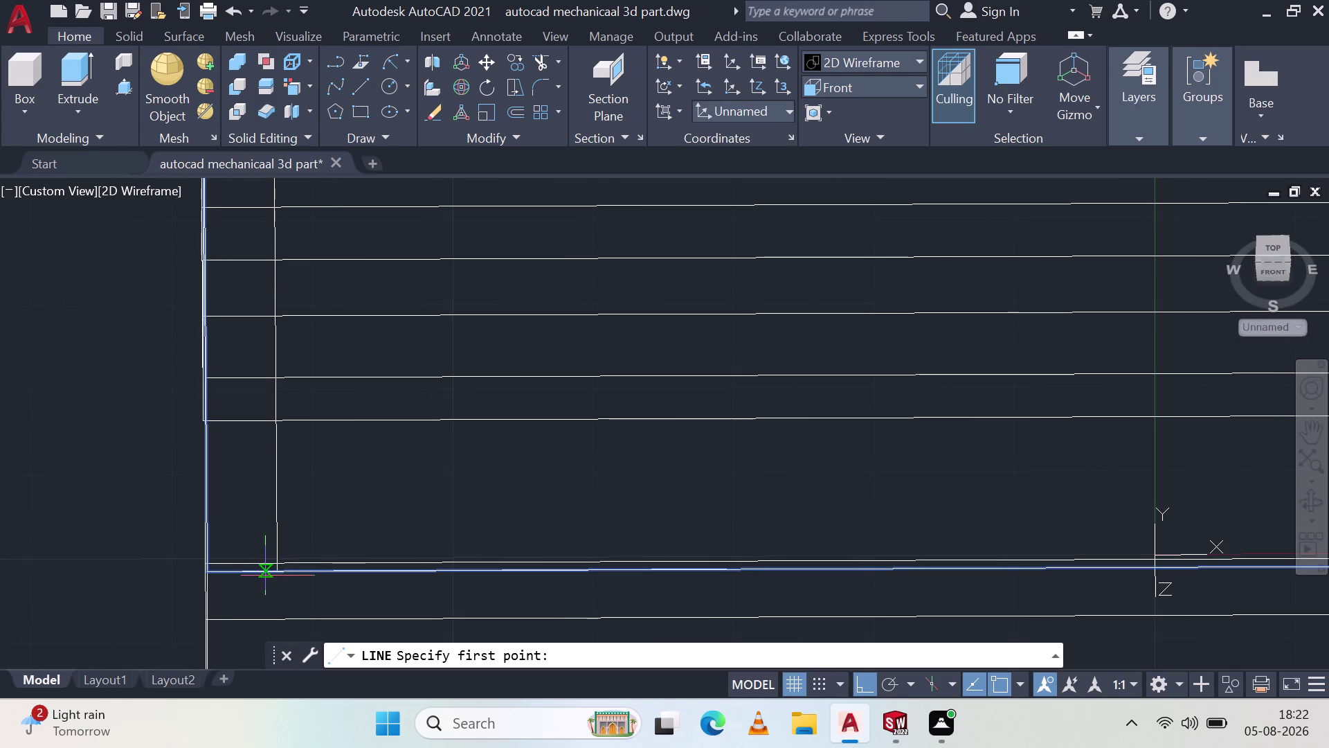
middle_drag(305, 488, 304, 539)
middle_drag(281, 586, 297, 570)
scroll(down, 3)
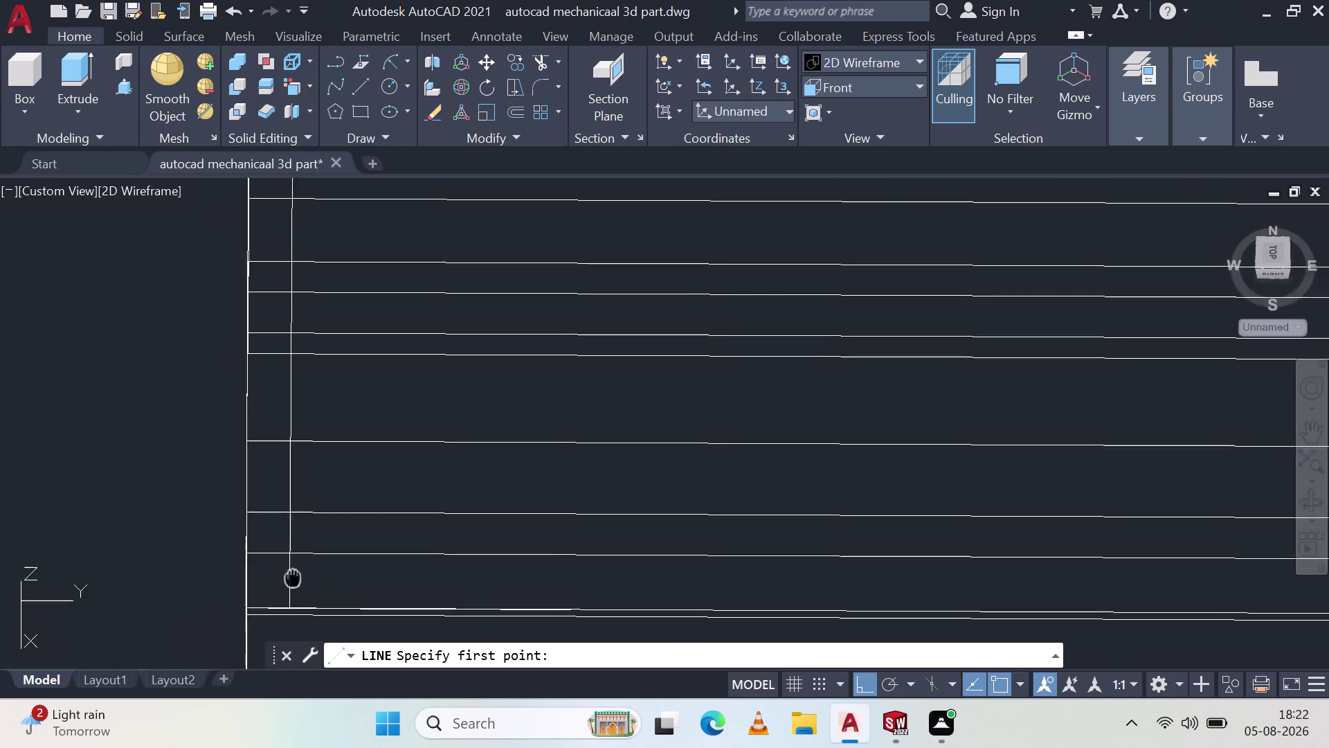
middle_drag(297, 570, 334, 505)
middle_click(334, 504)
middle_drag(320, 527, 333, 501)
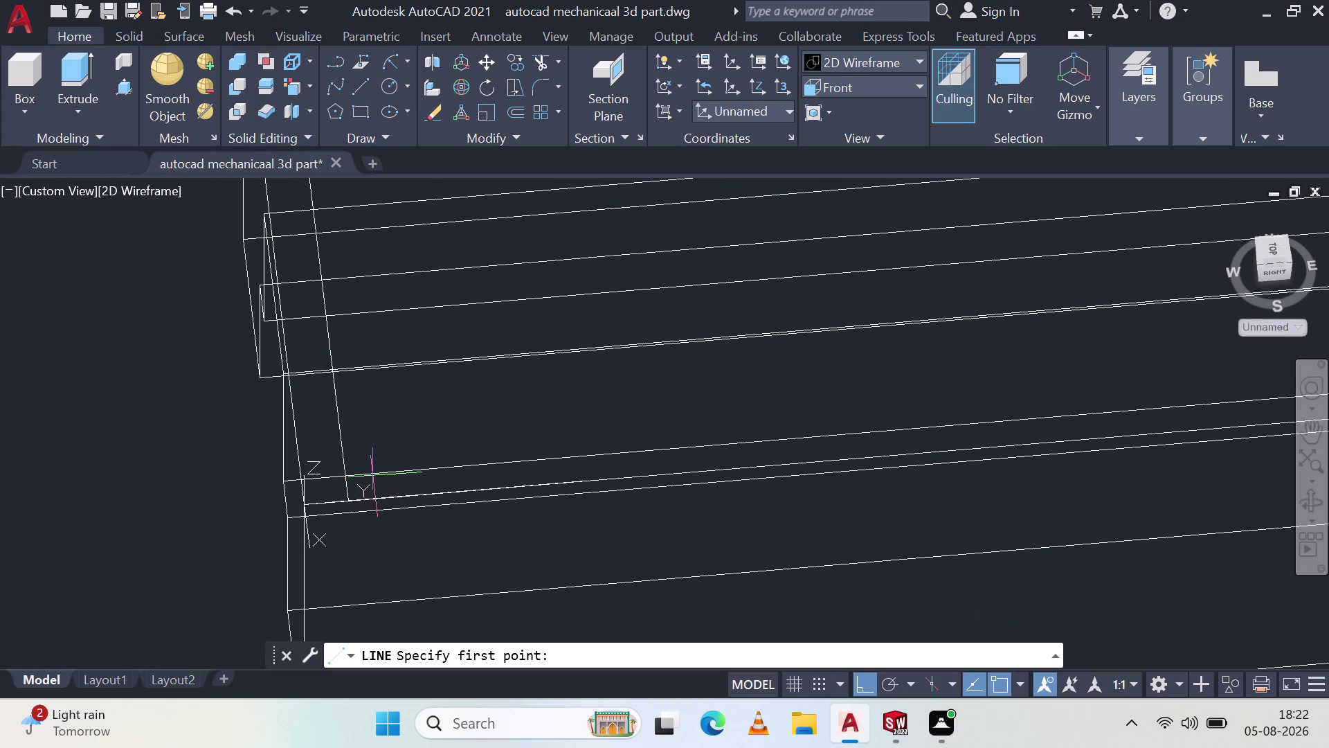
click(345, 500)
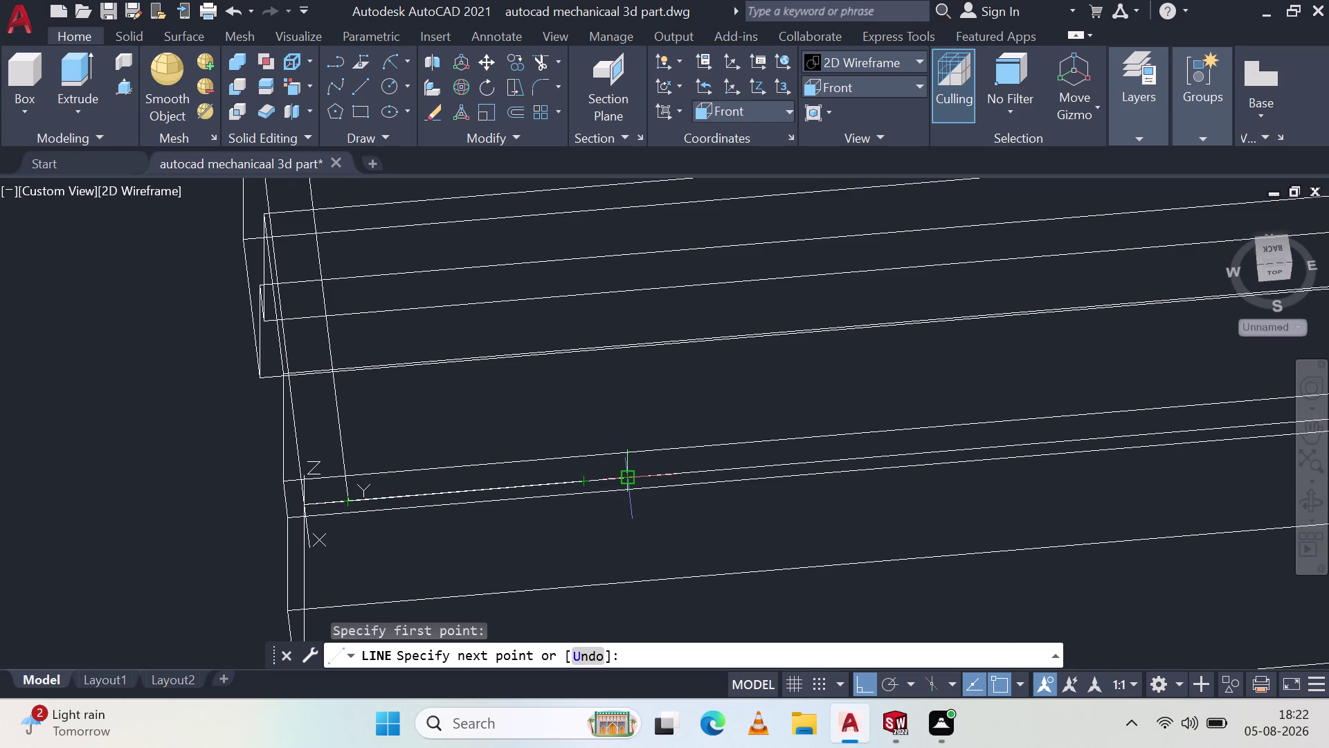
text(32)
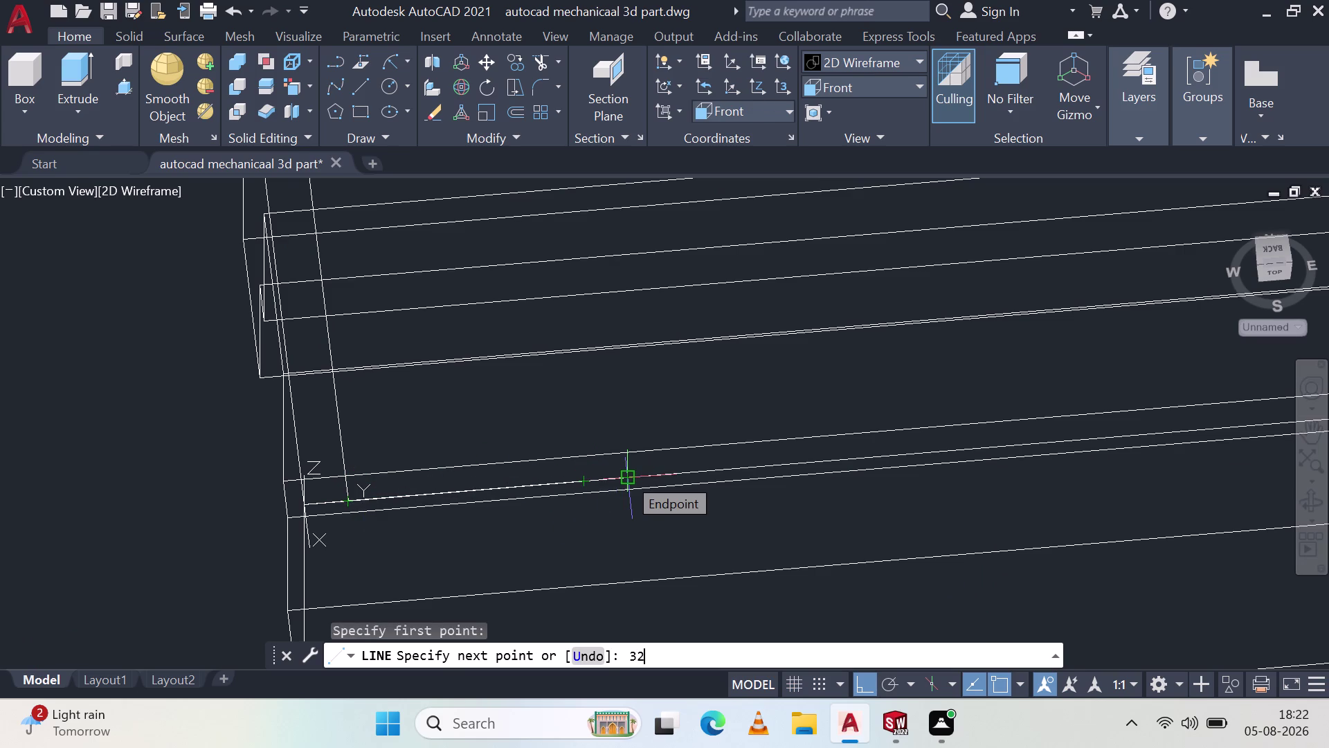
key(Return)
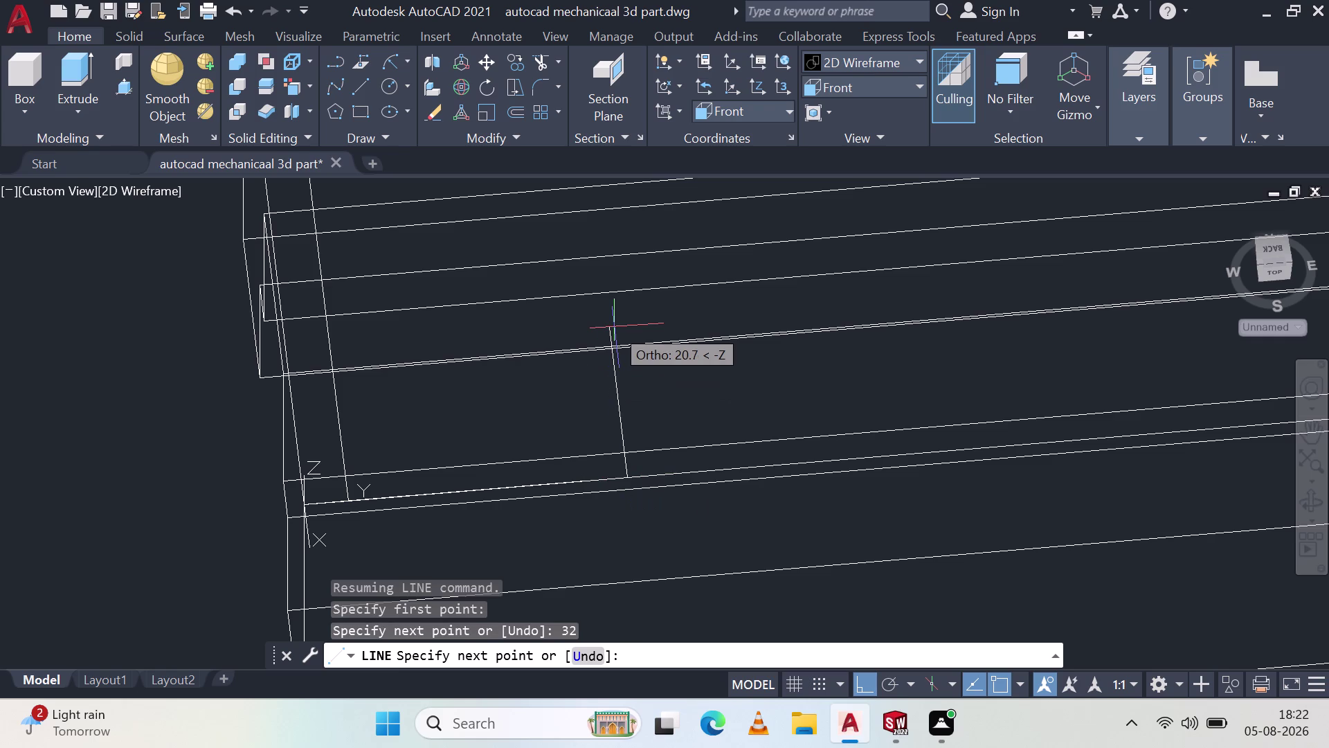
End the line at the top face's back edge and finish the command.
middle_drag(609, 313, 614, 225)
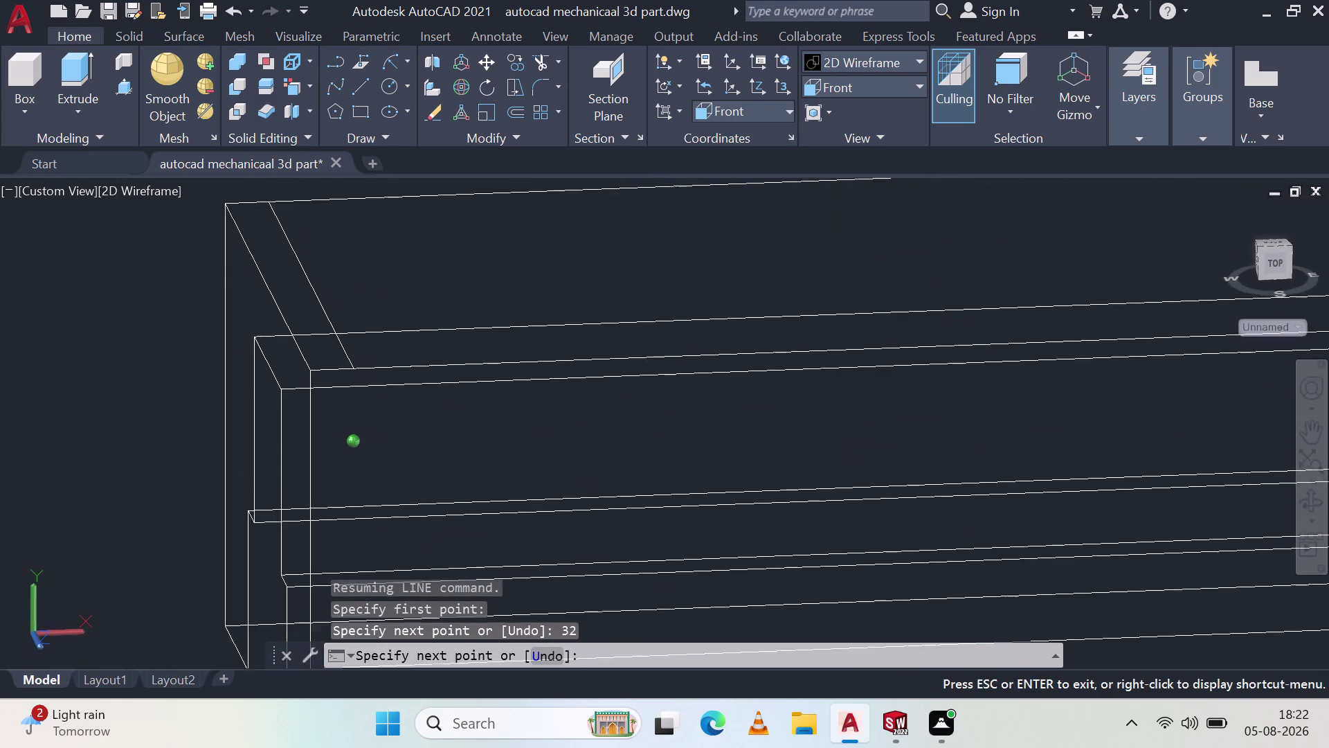
middle_drag(614, 225, 609, 207)
scroll(up, 3)
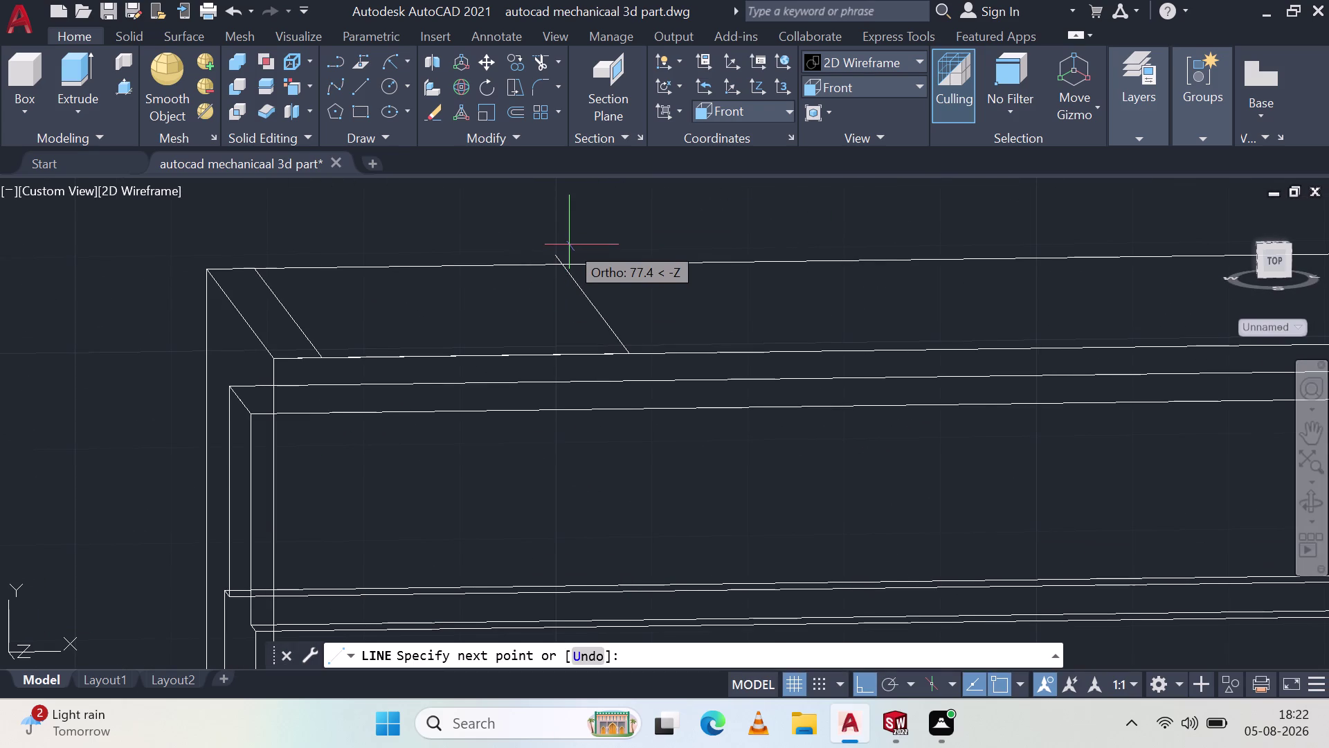
middle_drag(571, 243, 569, 339)
middle_click(569, 339)
middle_click(568, 339)
scroll(down, 3)
scroll(up, 3)
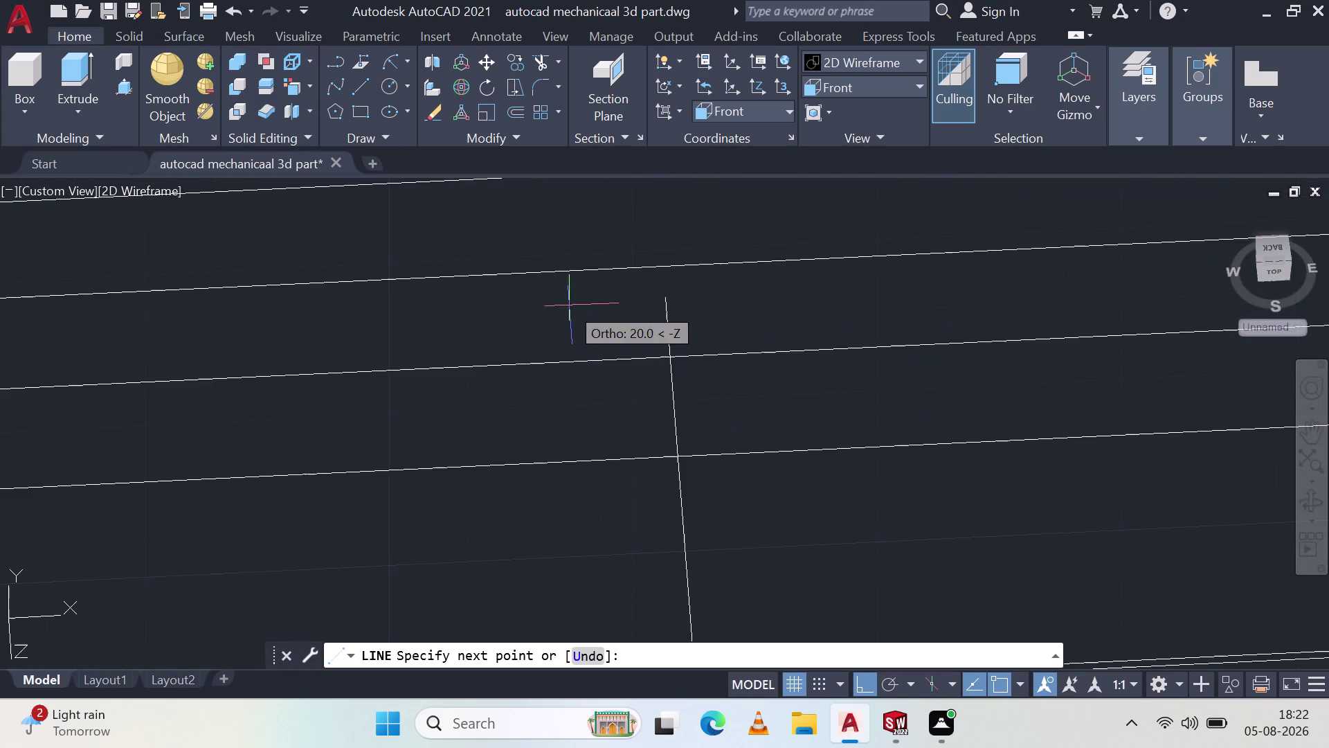
scroll(down, 3)
scroll(down, 3)
middle_drag(574, 241, 577, 379)
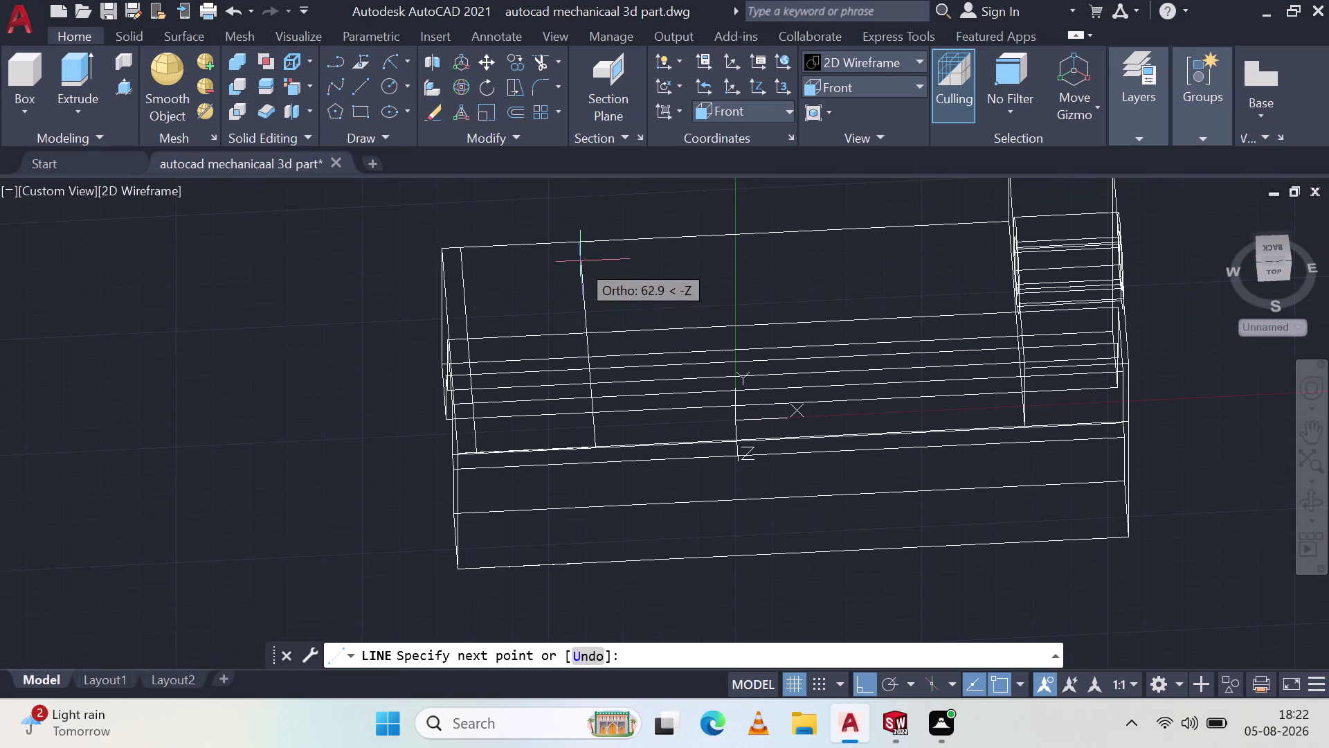
click(576, 241)
key(Escape)
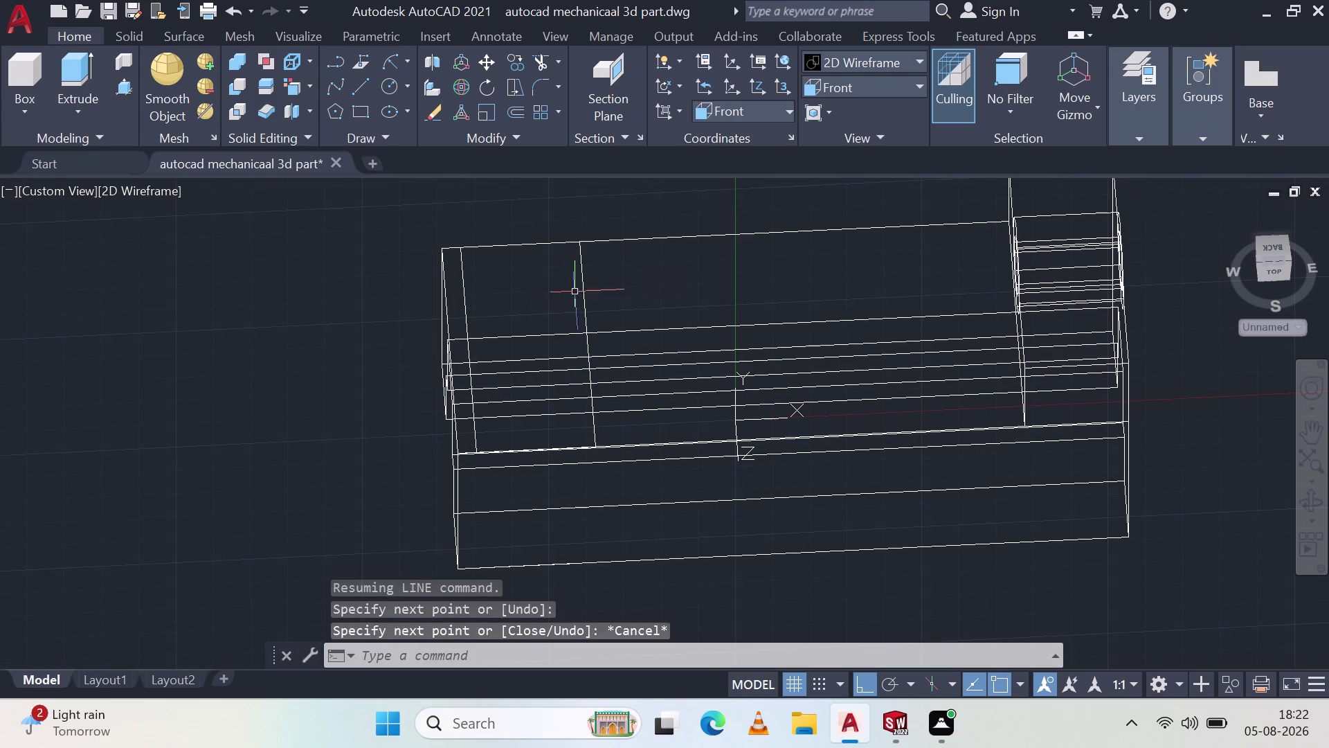
Orbit to check the new lines and bring the block's top-left corner into view.
middle_drag(601, 338, 598, 210)
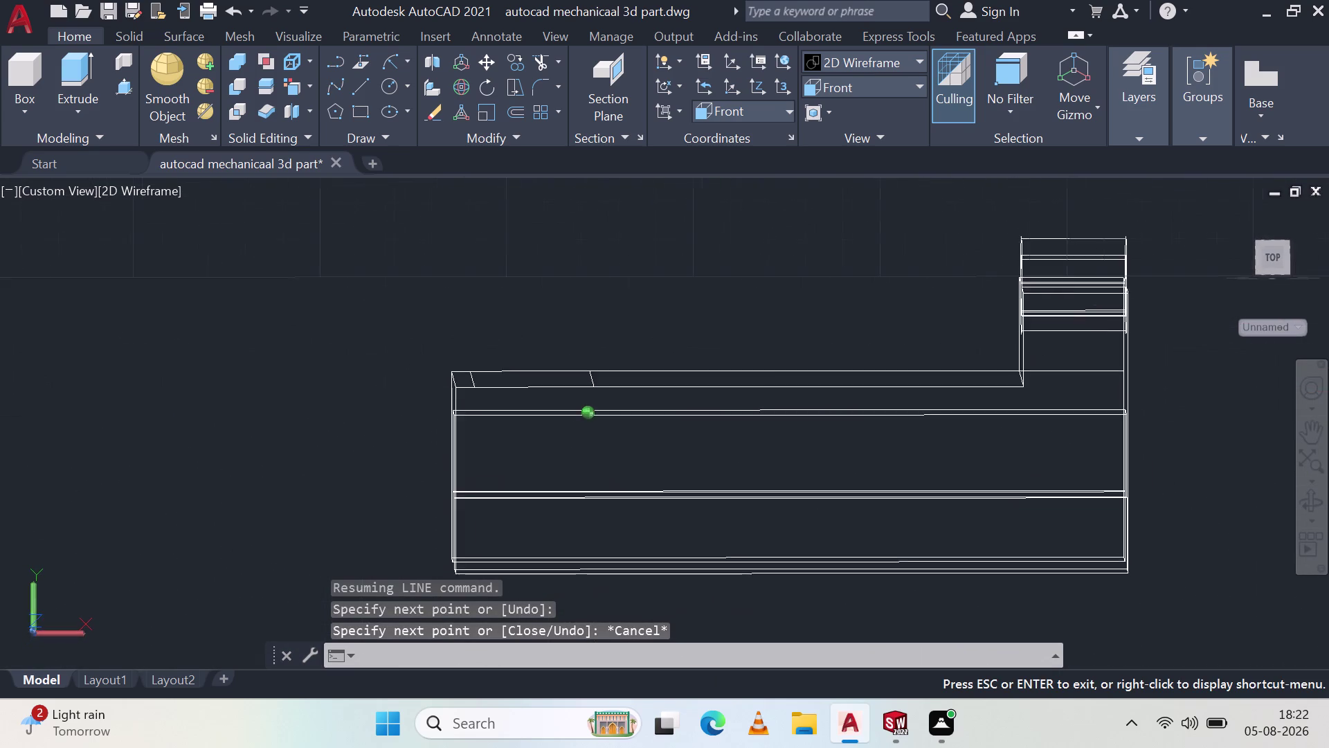
middle_drag(597, 210, 613, 446)
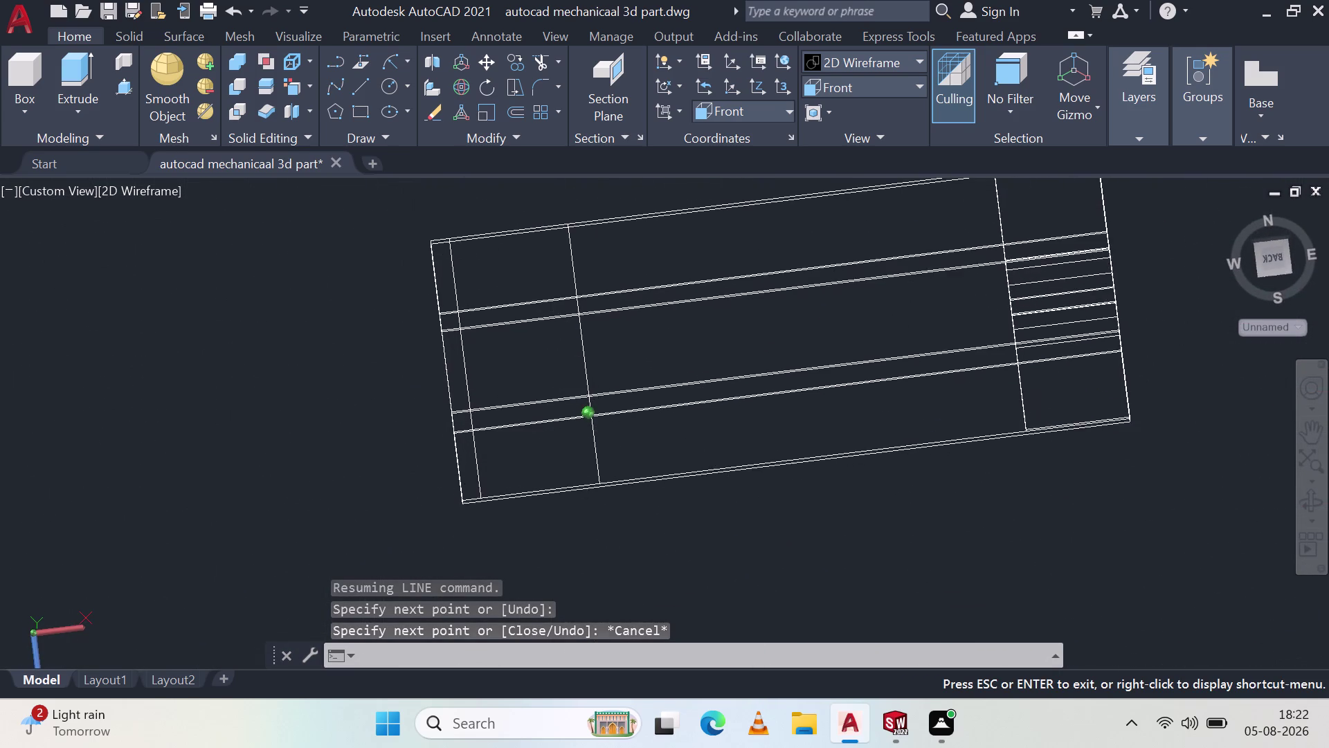
middle_drag(613, 446, 594, 290)
scroll(down, 3)
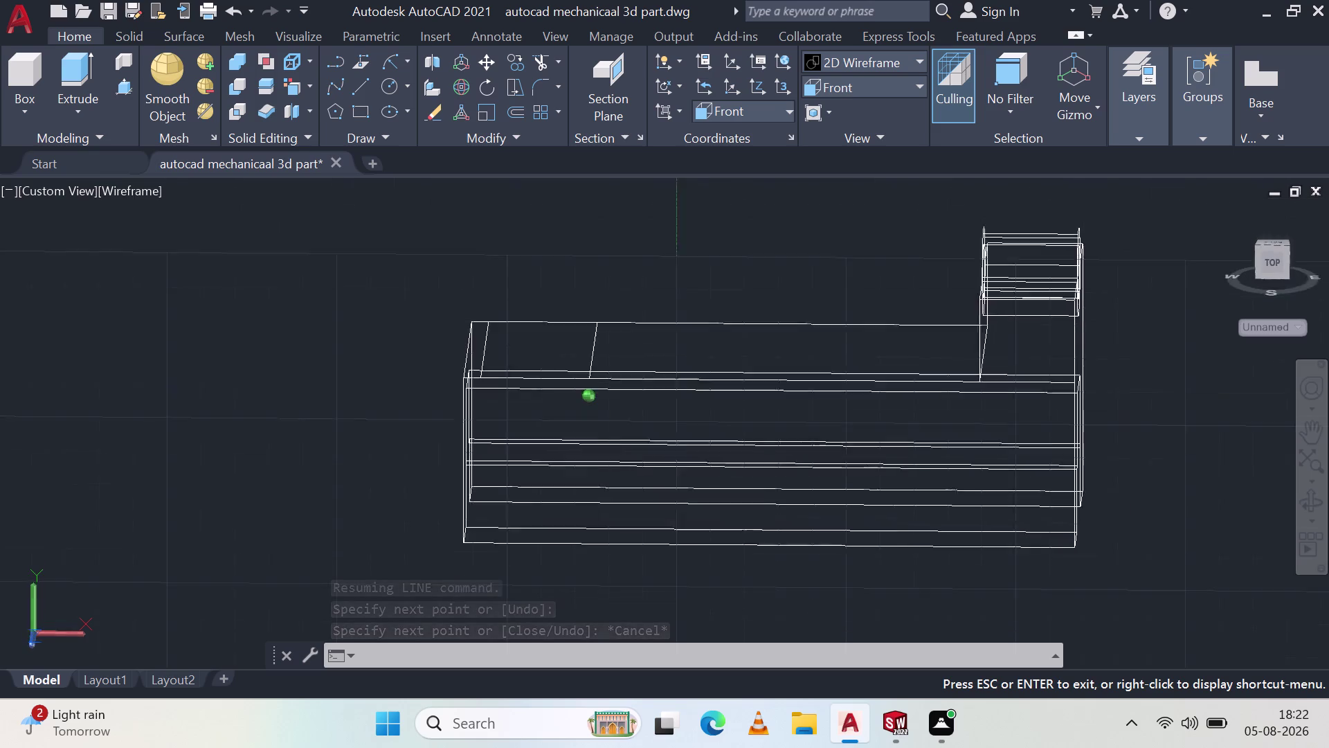
middle_drag(594, 289, 600, 232)
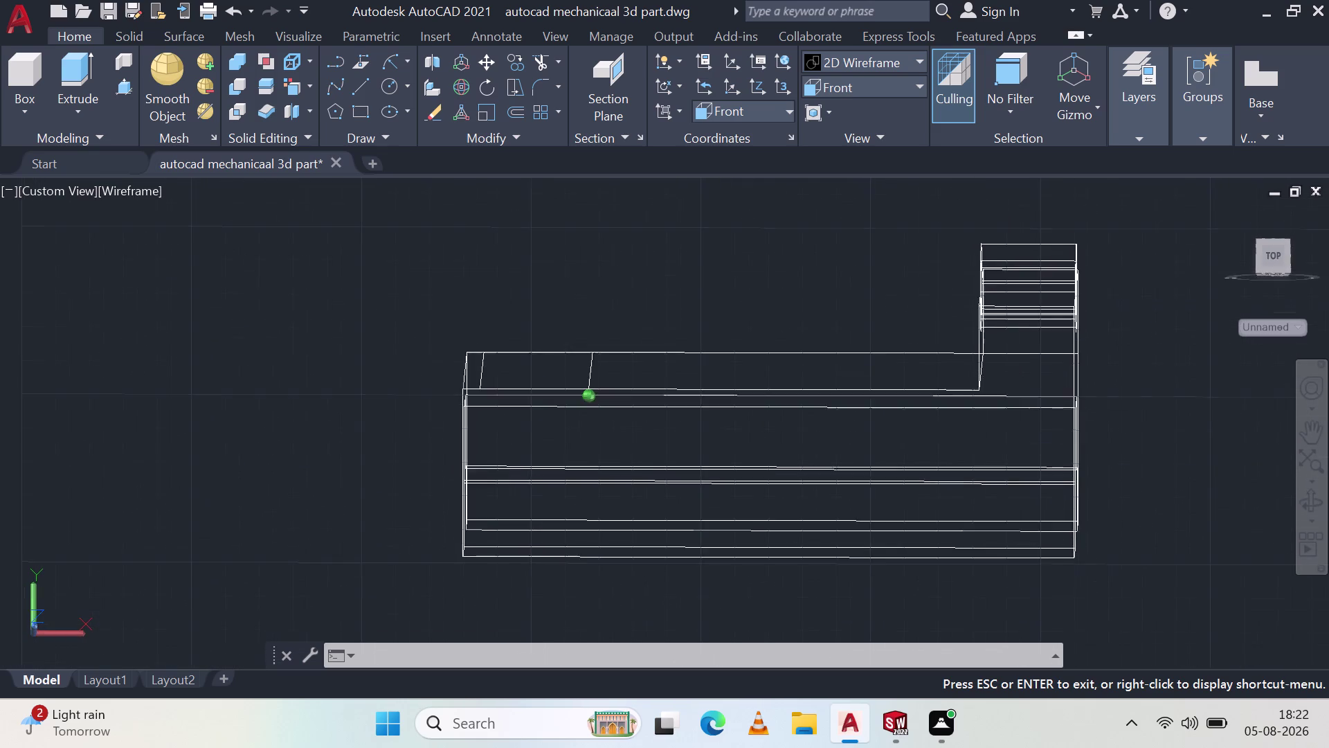
middle_drag(600, 233, 582, 255)
scroll(up, 3)
scroll(up, 3)
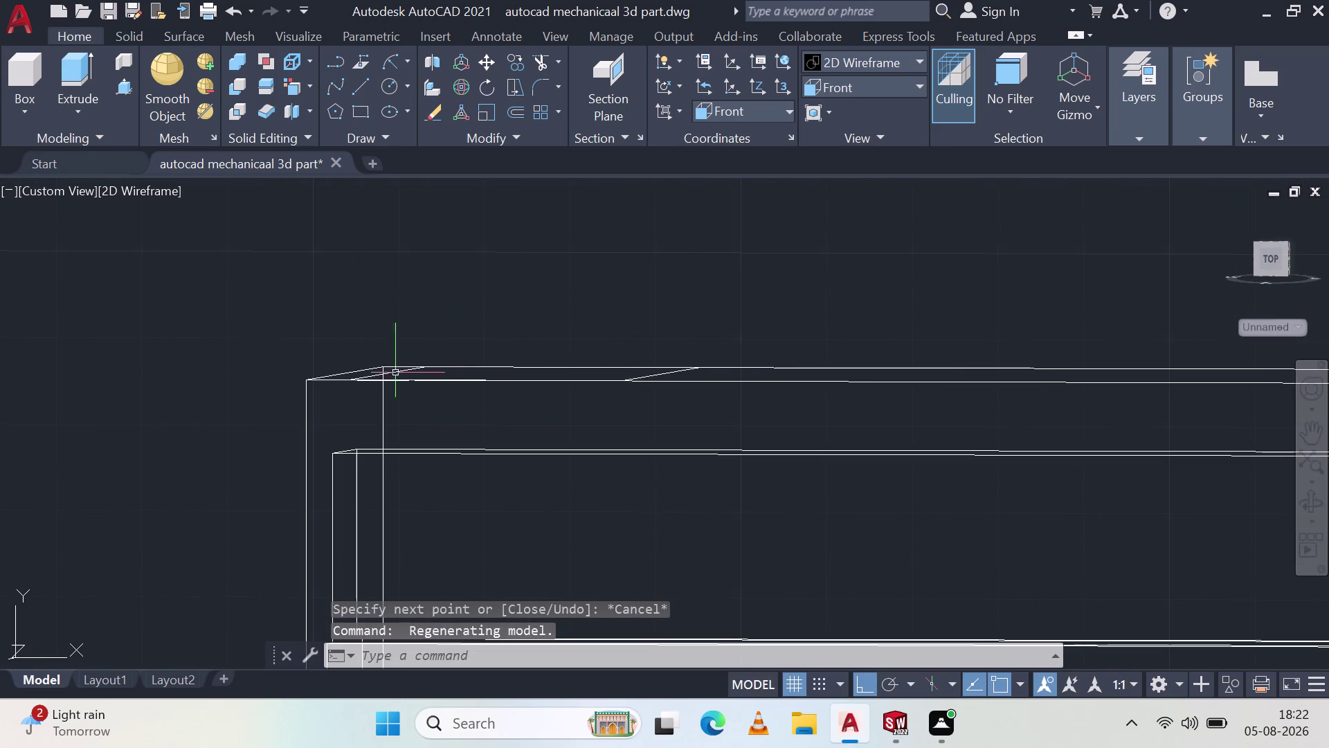
middle_drag(435, 294, 466, 306)
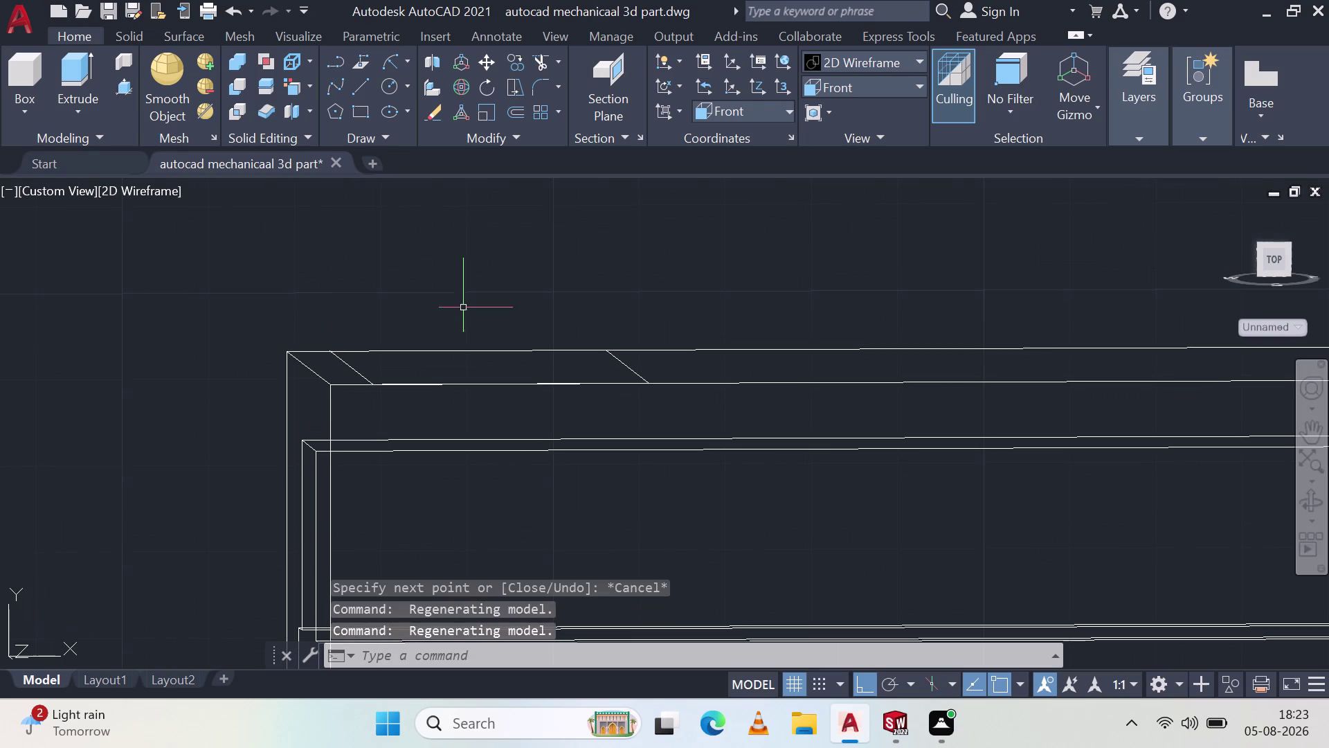
click(352, 85)
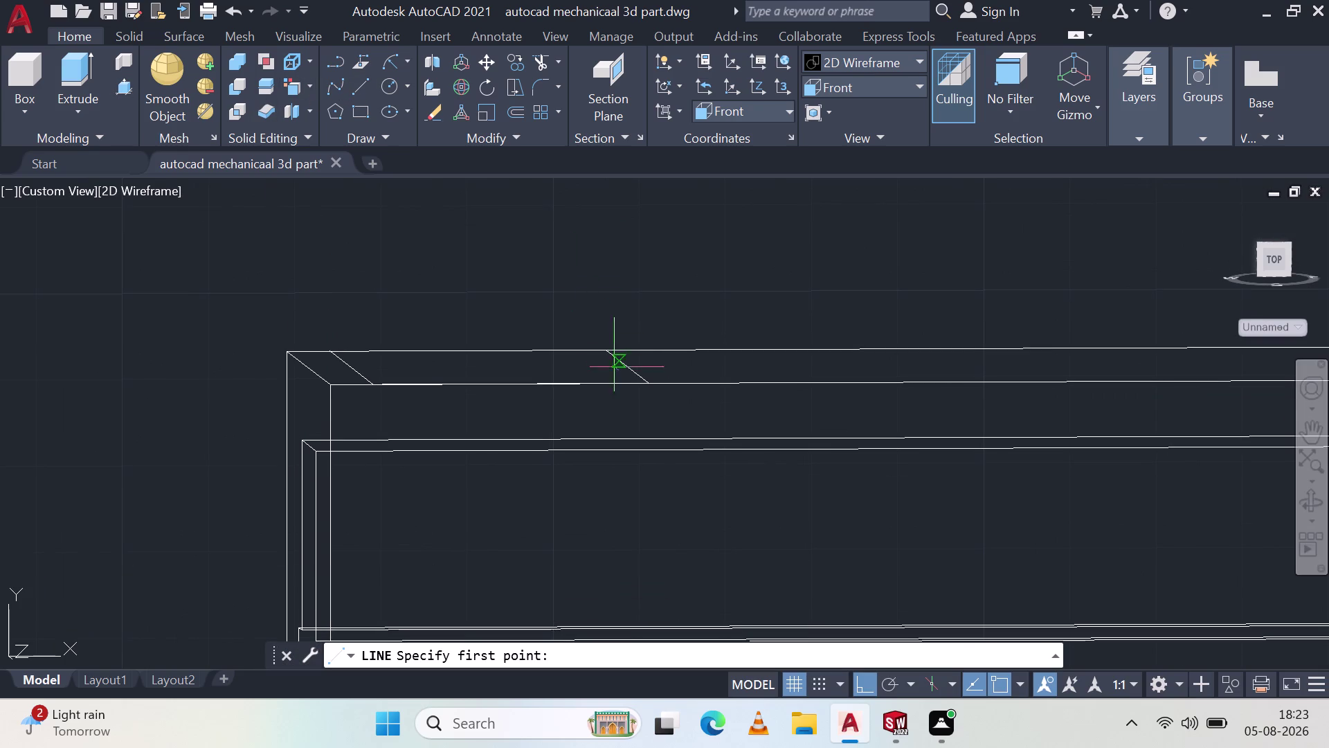
Draw the first outline edge, 28 units long, from the marked edge's end.
click(645, 384)
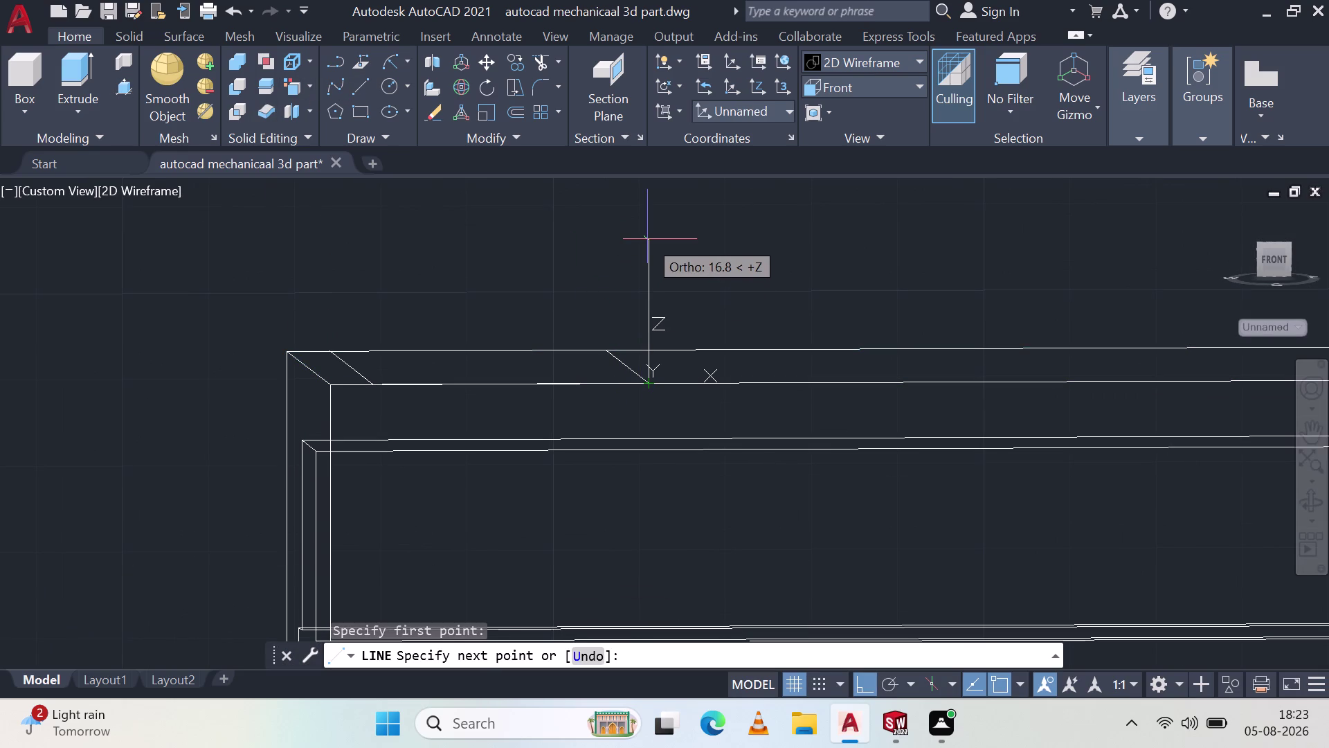
text(22)
key(8)
key(BackSpace)
key(BackSpace)
key(8)
key(Return)
Add the next outline edge with a 32-unit length.
scroll(up, 3)
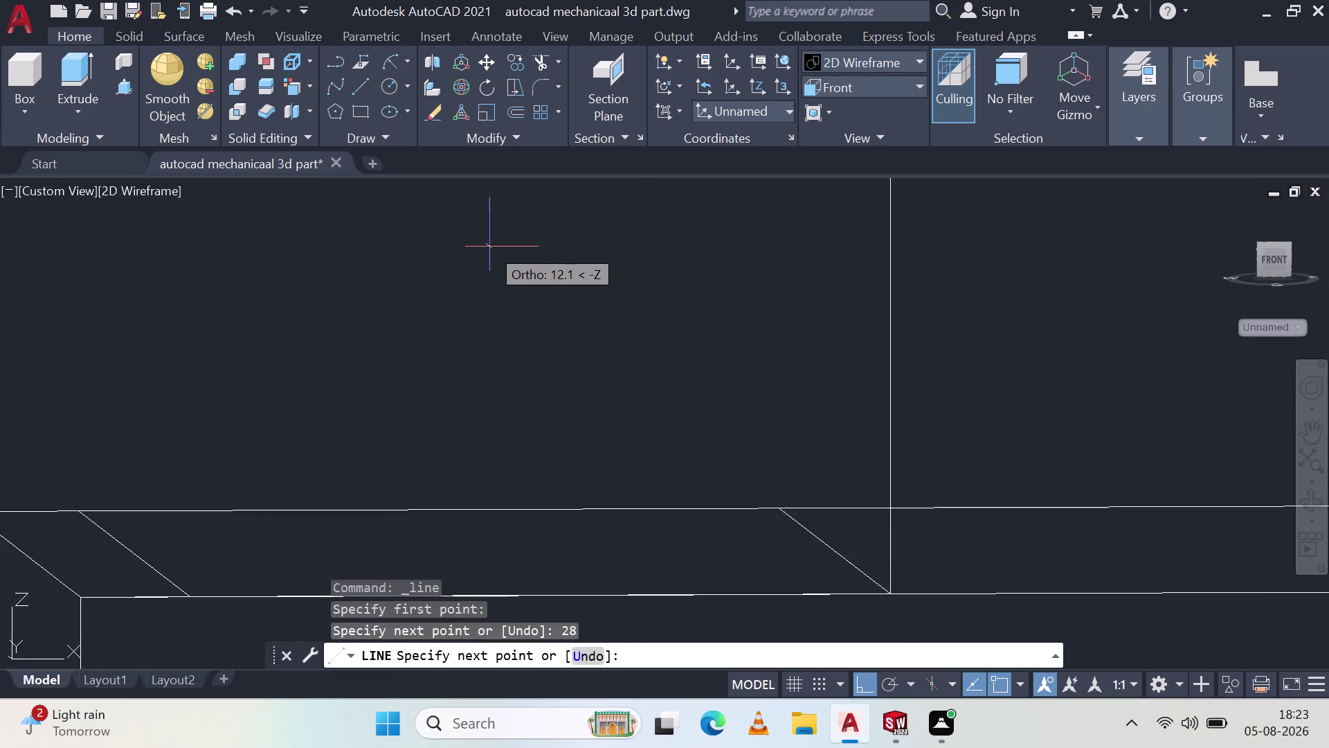
scroll(down, 3)
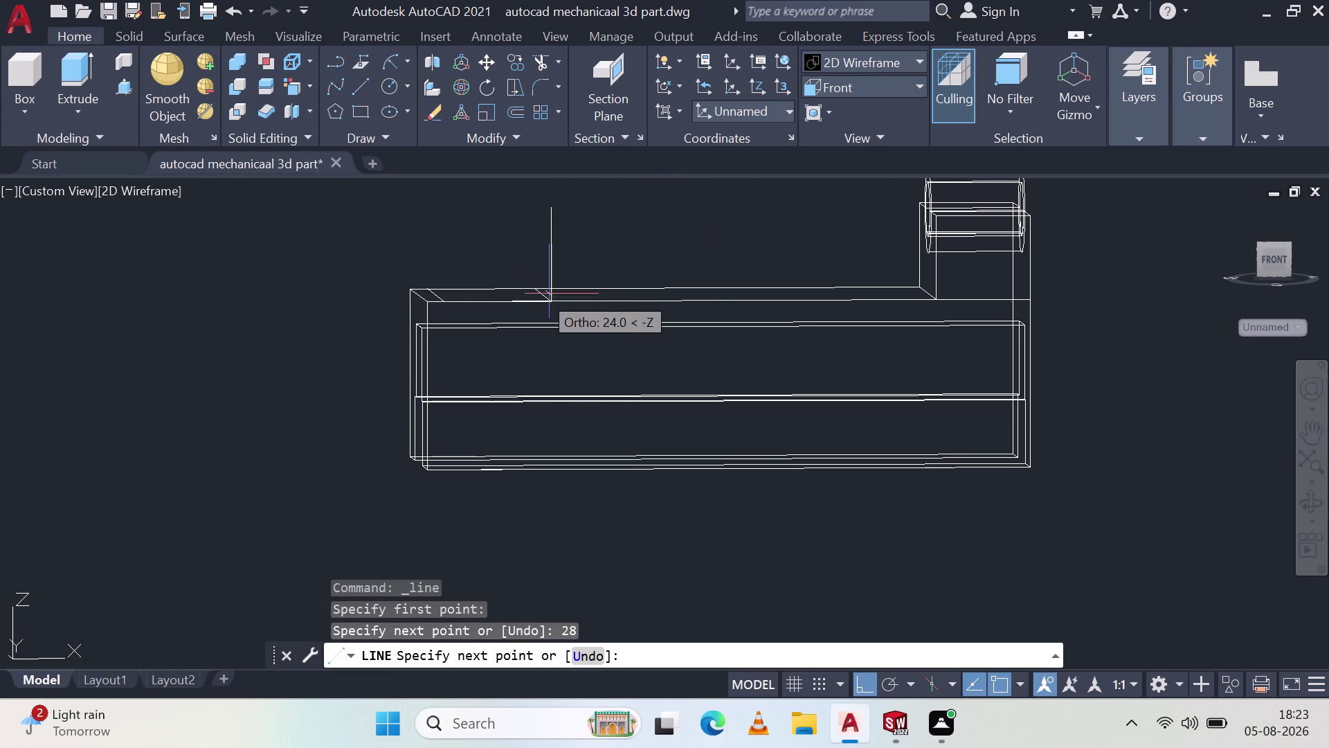
middle_drag(632, 230, 635, 303)
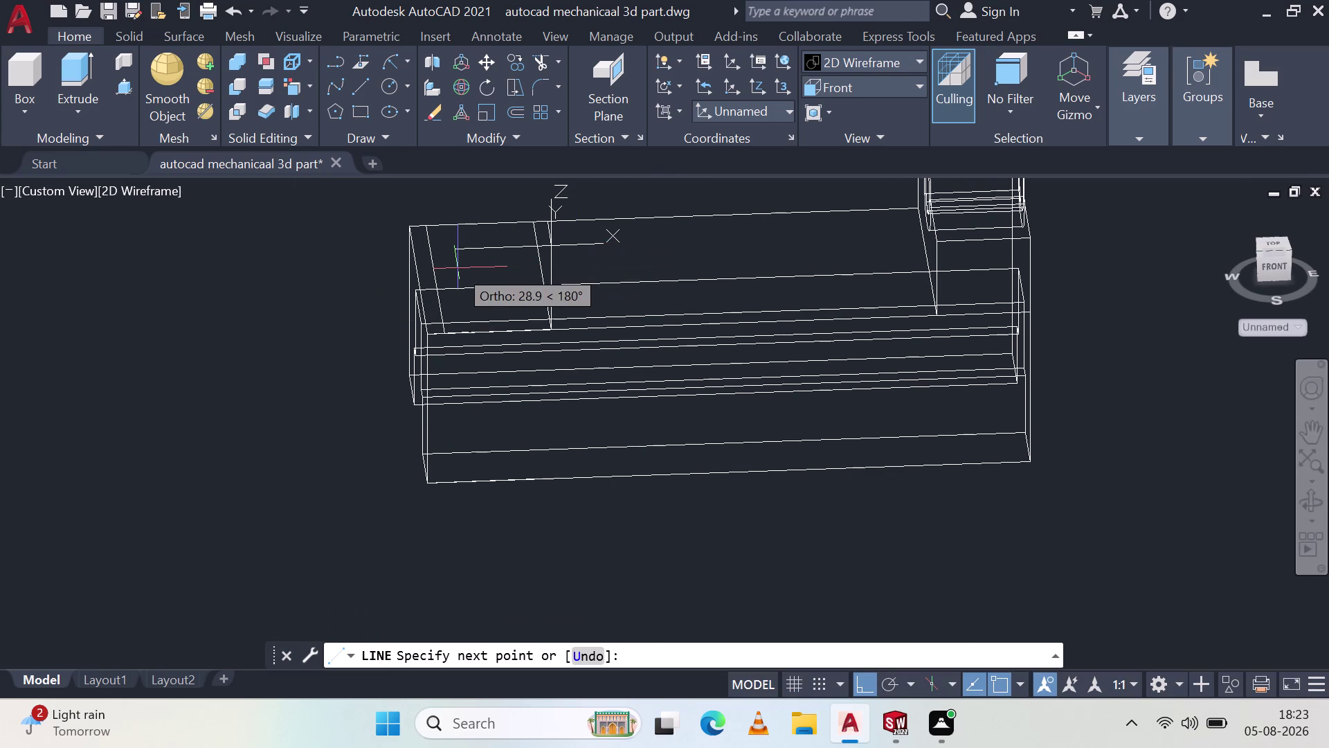
middle_drag(467, 263, 480, 205)
middle_click(479, 205)
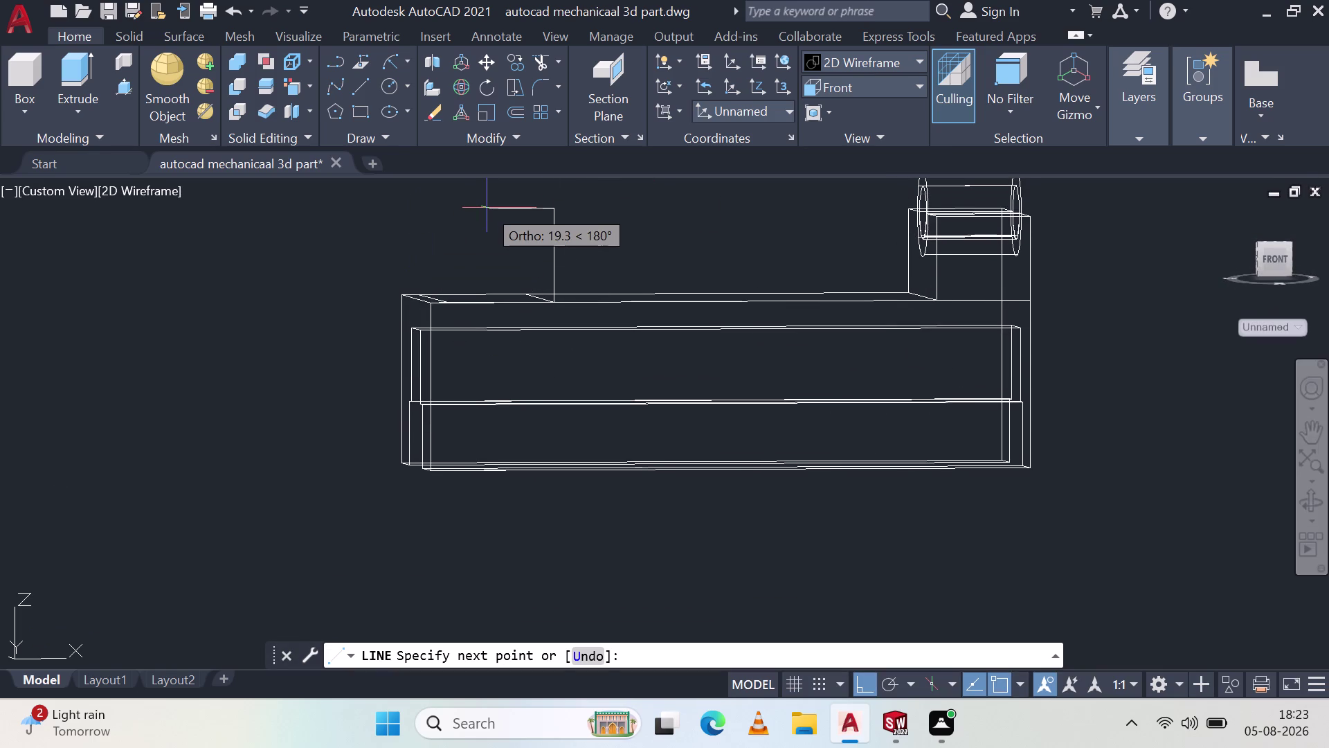
text(3)
text(2)
key(space)
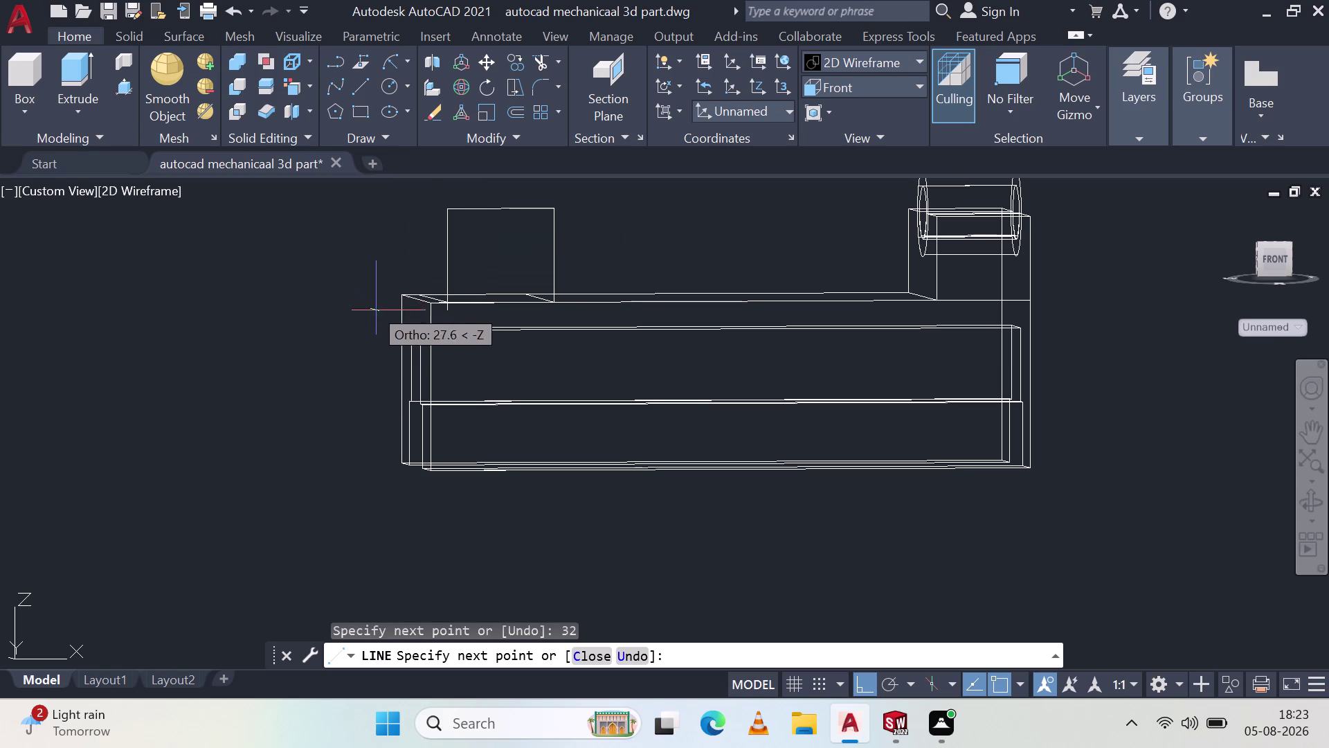
Orbit to check the edges, end the line command, and zoom onto the outline.
middle_drag(455, 279, 456, 349)
middle_click(456, 349)
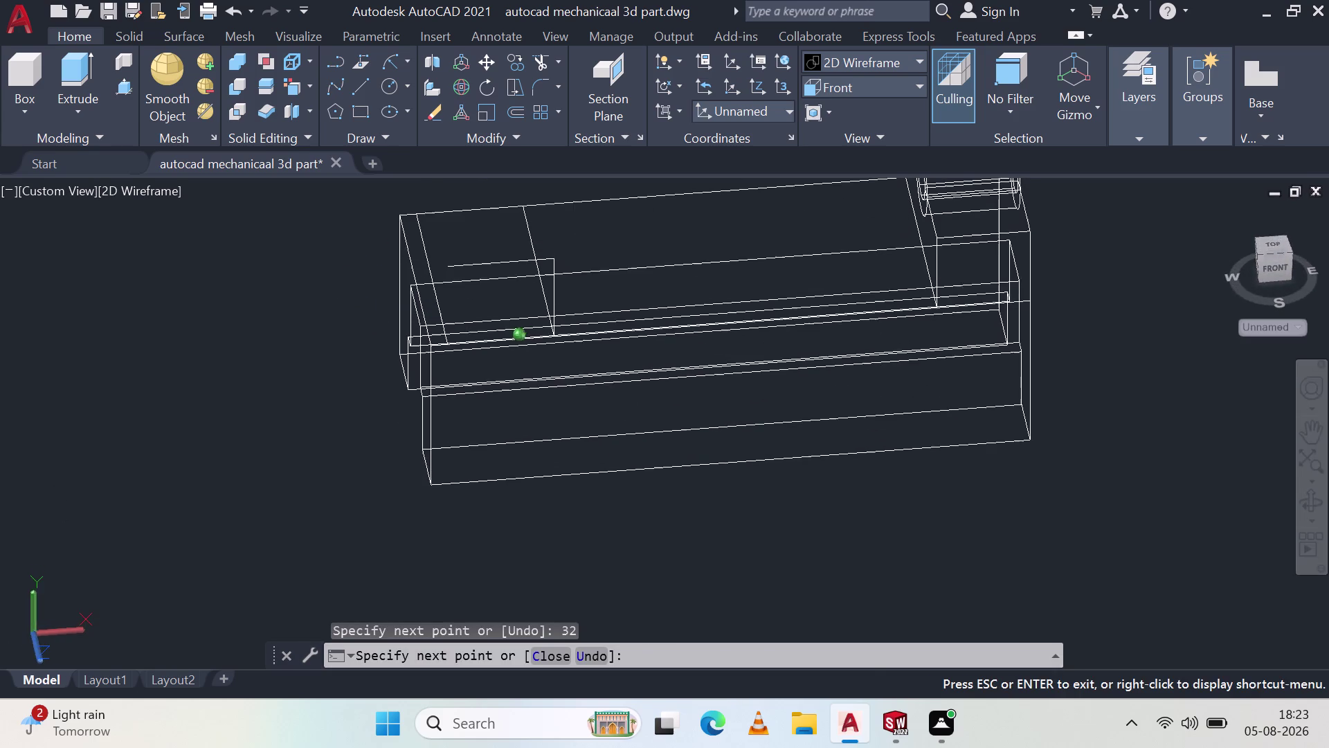
middle_drag(456, 342, 498, 293)
middle_click(499, 293)
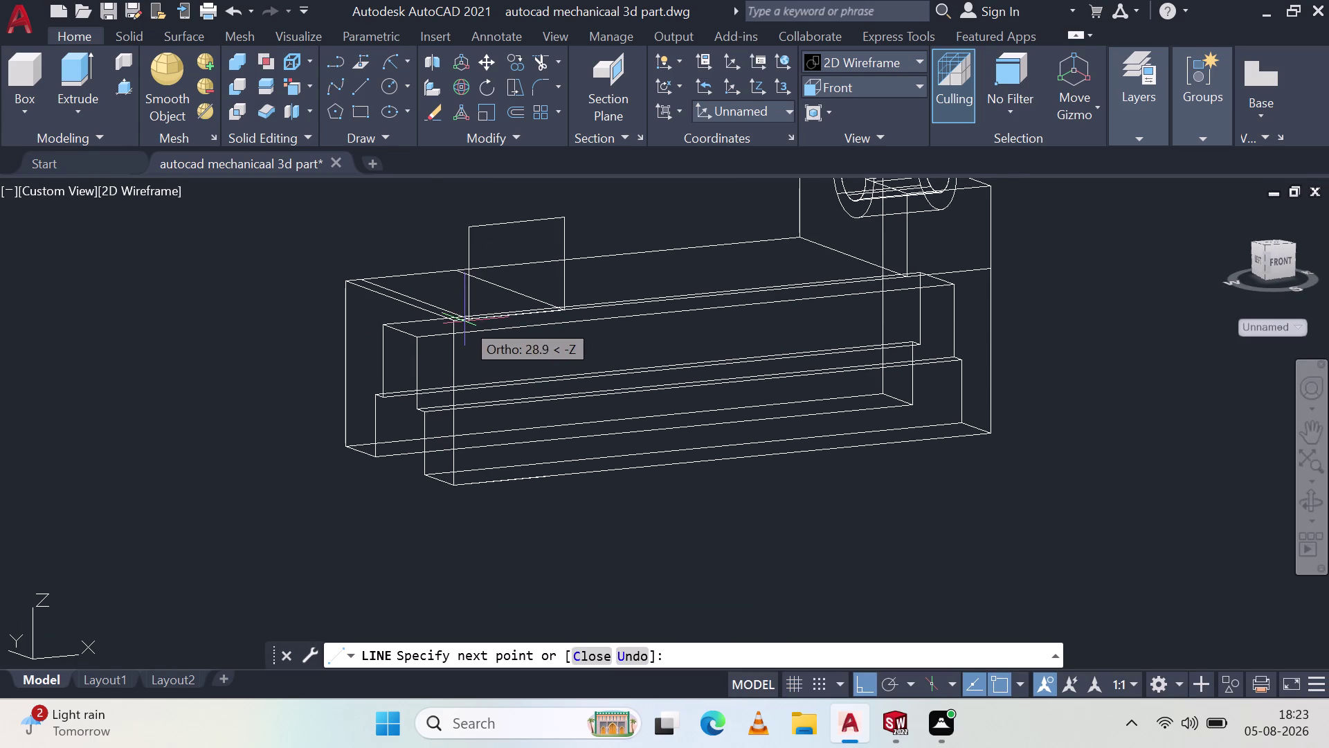
key(Escape)
key(Escape)
scroll(up, 3)
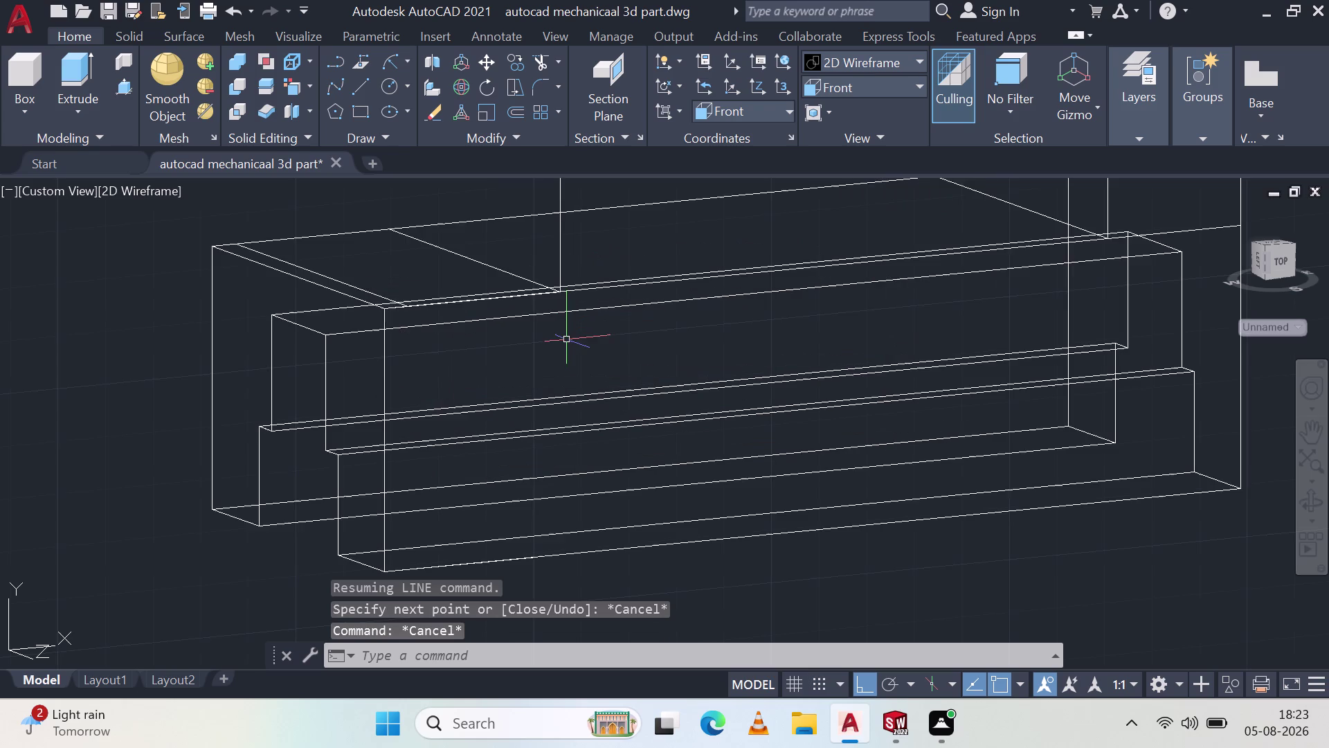
scroll(up, 3)
middle_drag(398, 246, 448, 352)
middle_click(448, 353)
middle_click(450, 353)
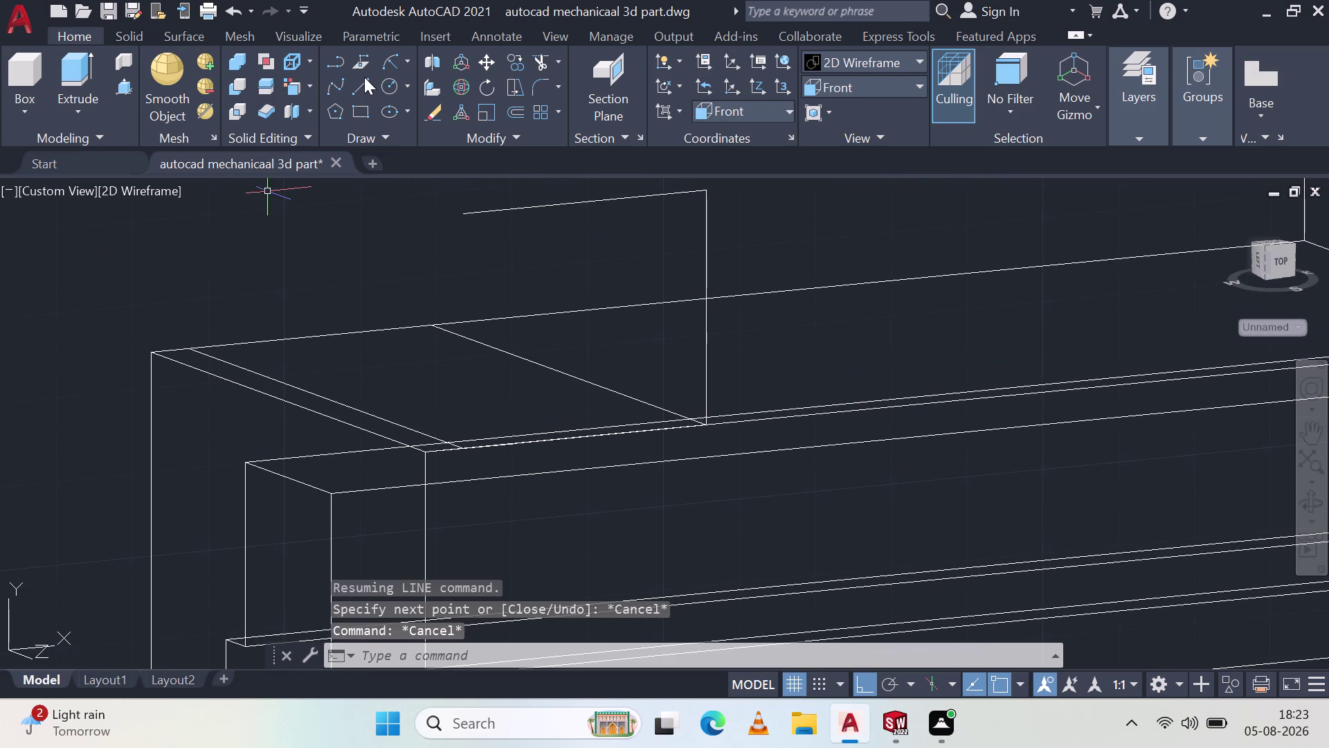
Draw the left vertical edge from the rectangle's bottom-left to its top-left corner.
click(367, 81)
click(459, 449)
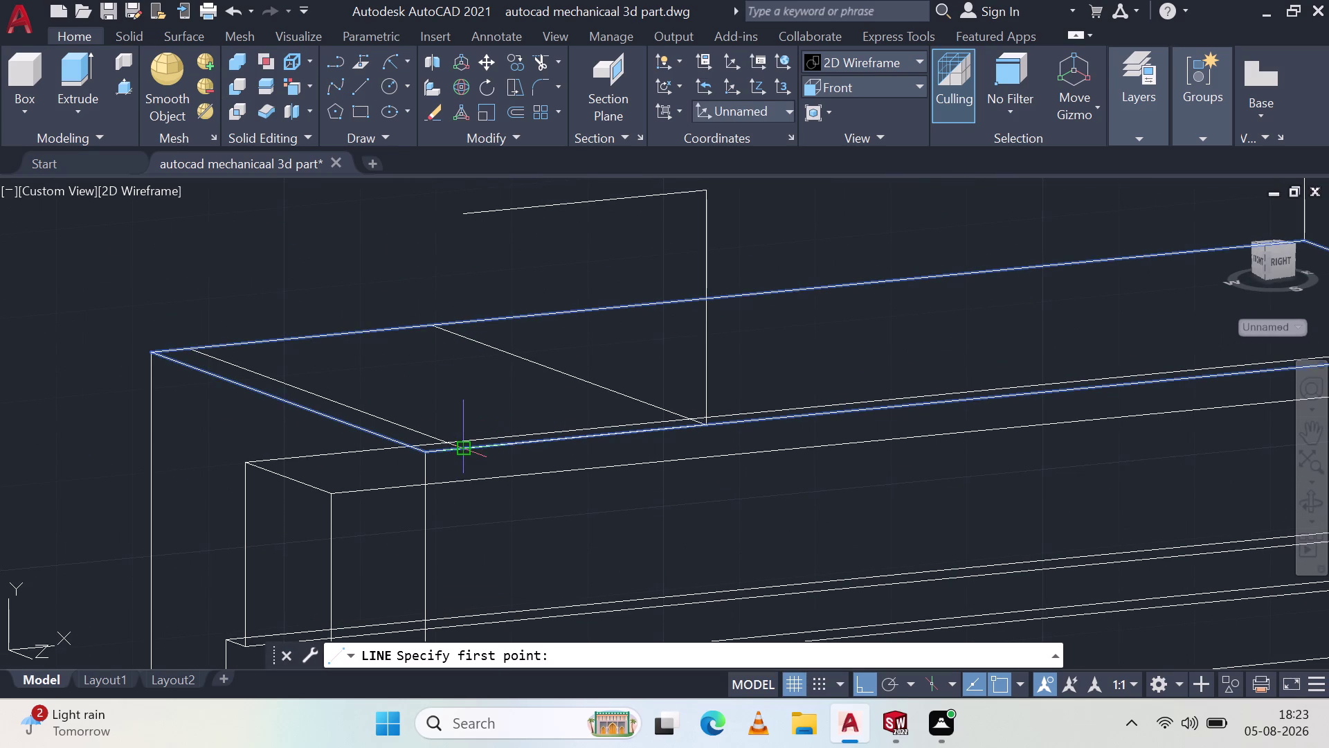
click(469, 209)
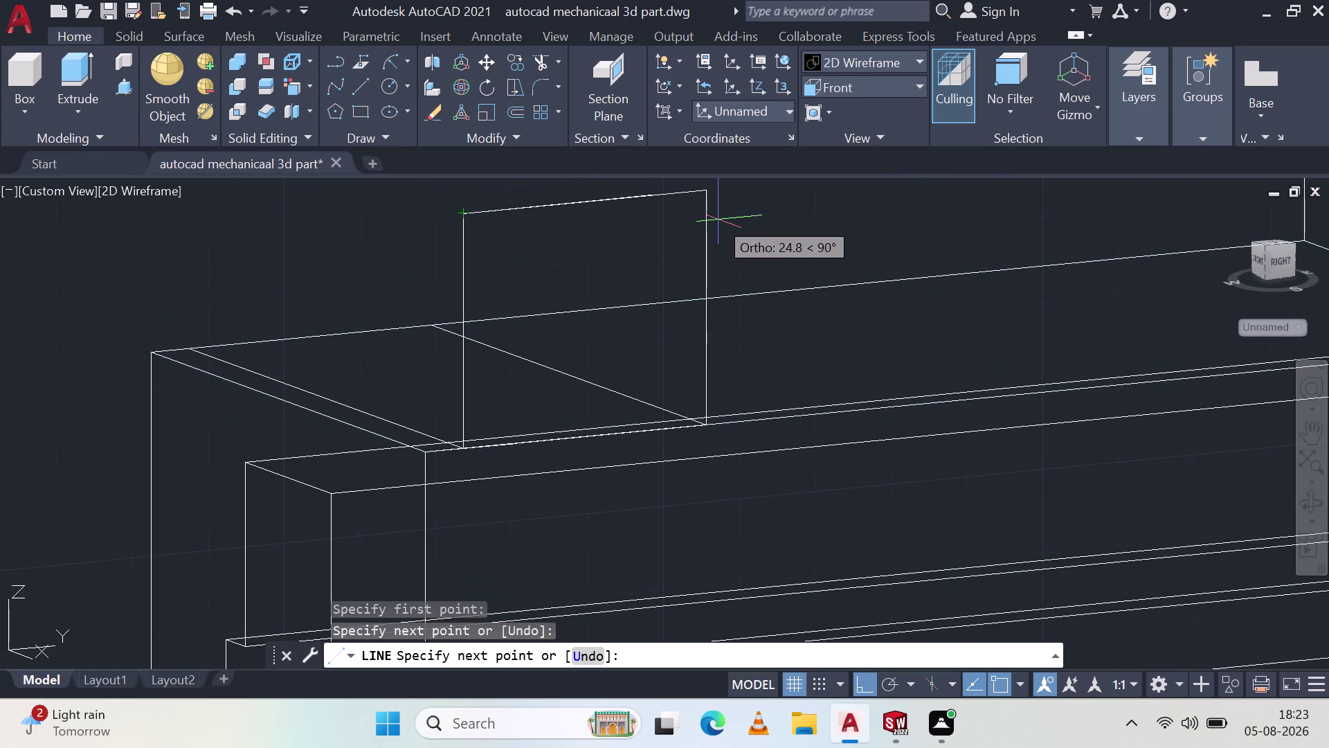
key(Escape)
Orbit the part from several sides to inspect the closed upright outline.
middle_drag(387, 299, 438, 321)
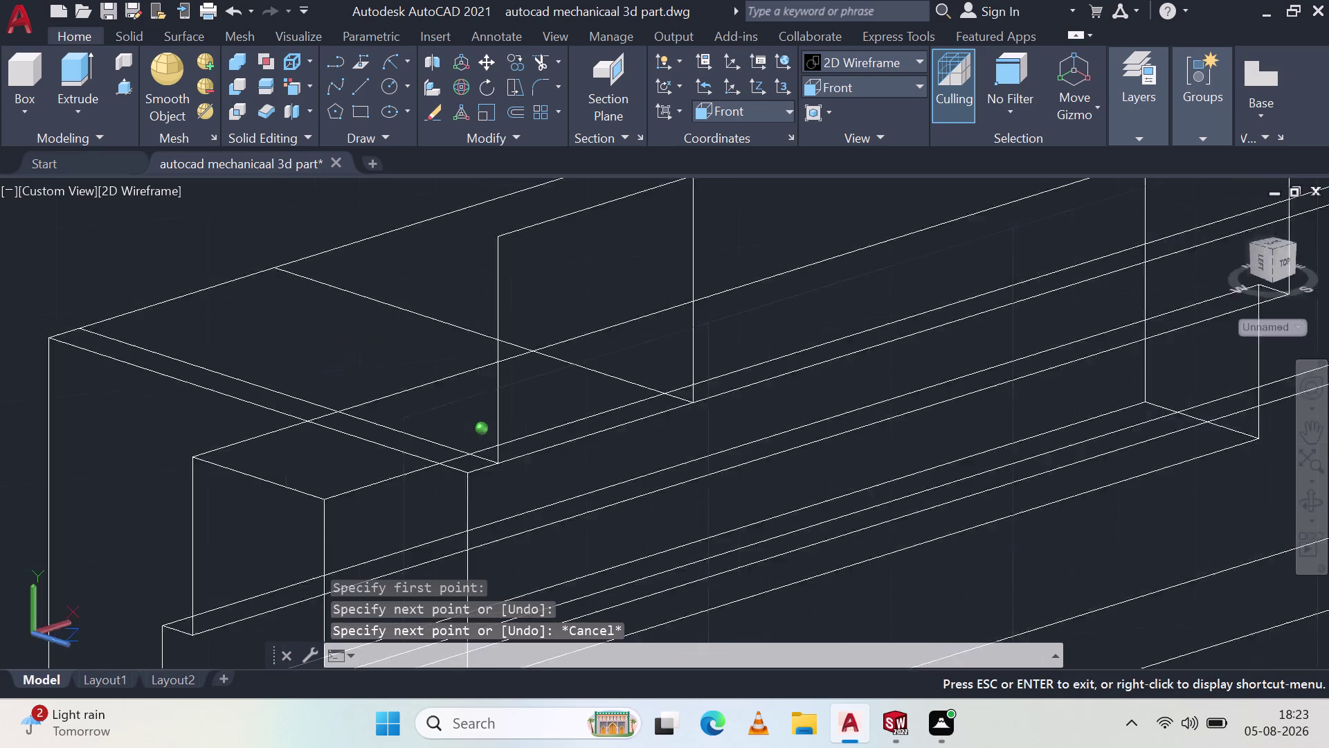
middle_drag(438, 321, 555, 313)
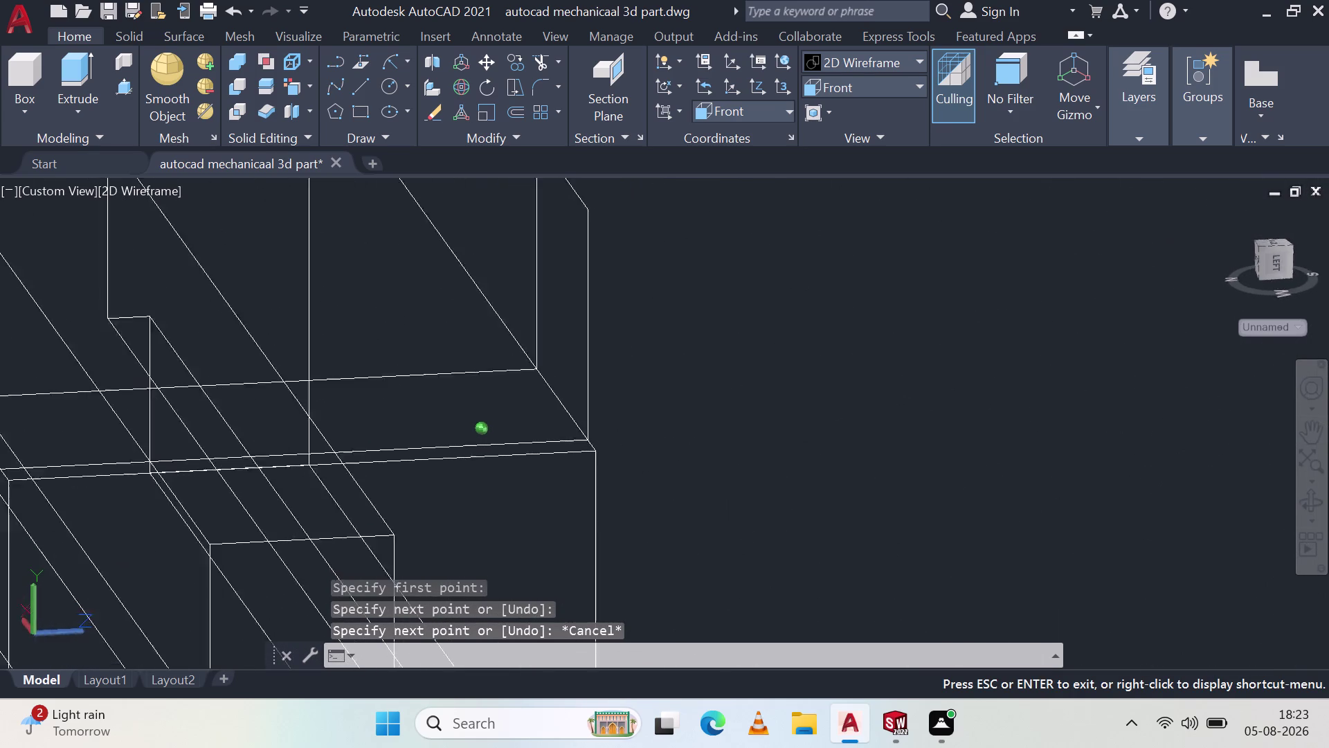
middle_drag(554, 312, 343, 308)
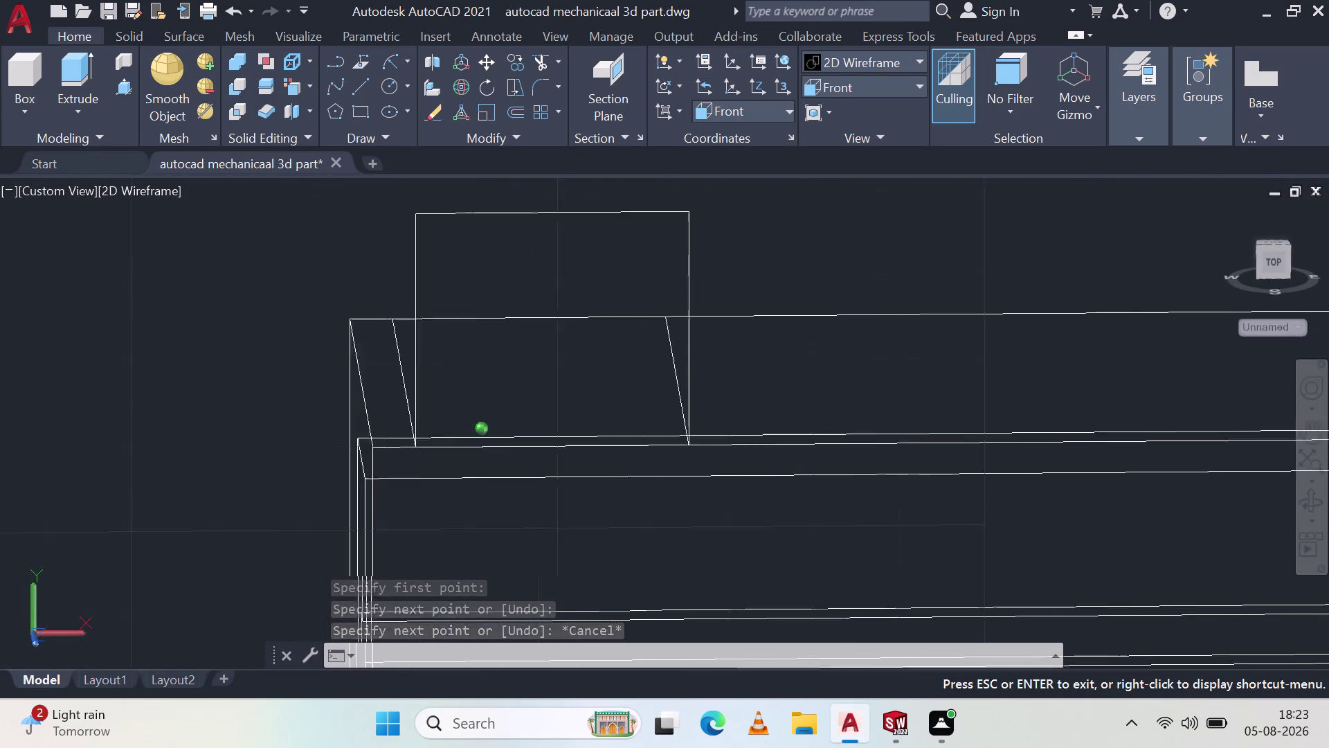
middle_drag(343, 308, 410, 301)
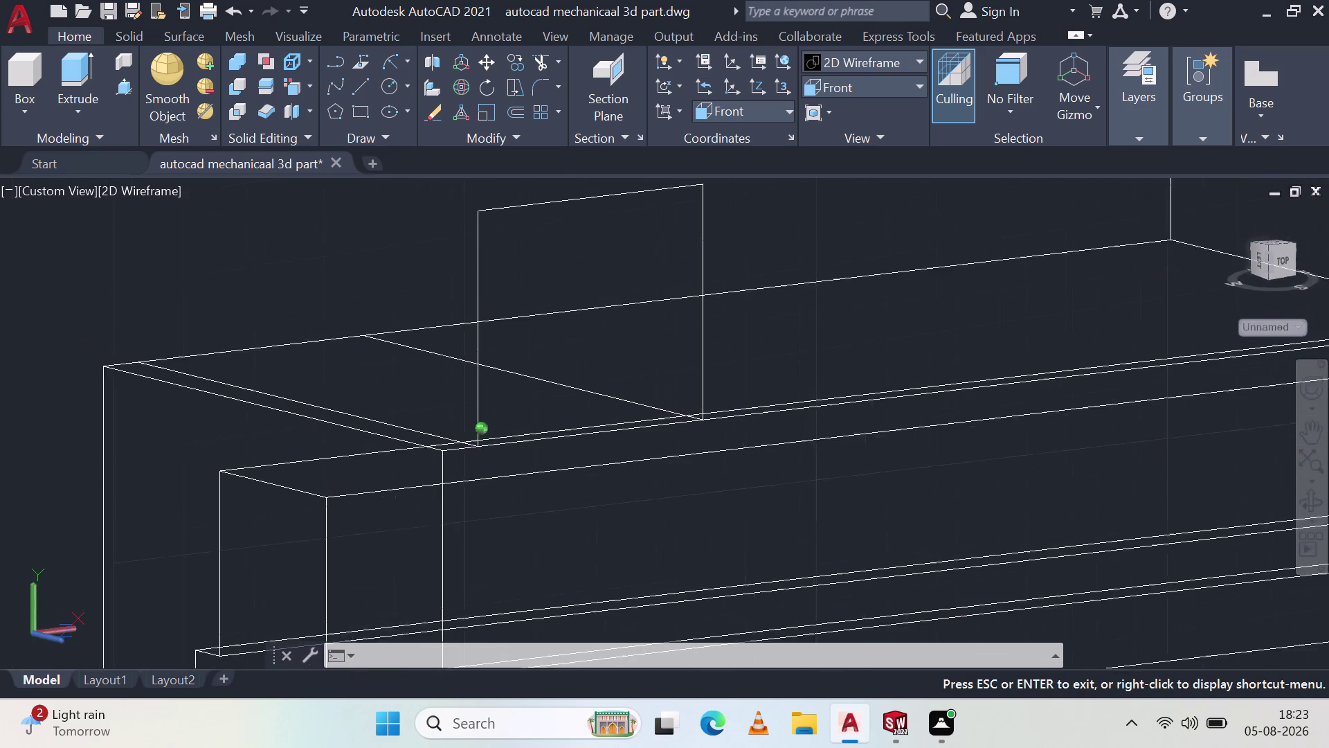
middle_drag(410, 301, 479, 319)
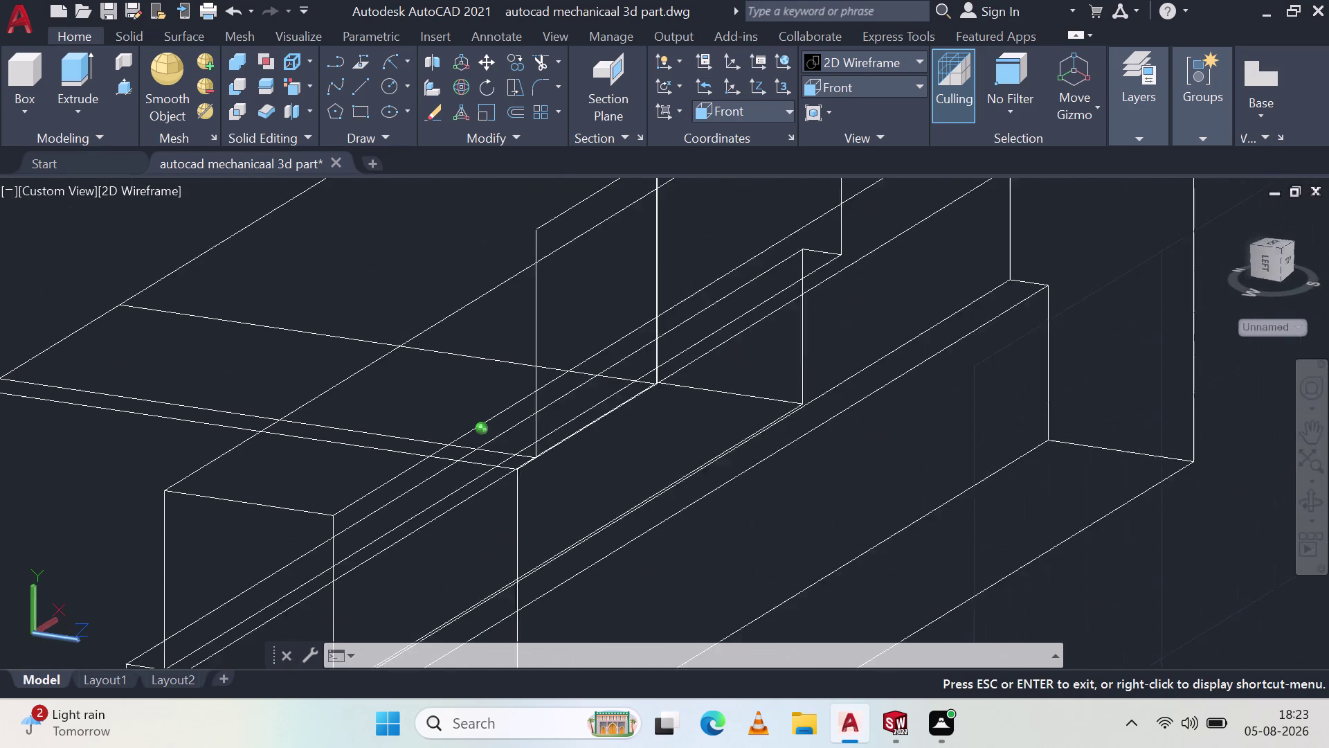
middle_drag(479, 319, 322, 311)
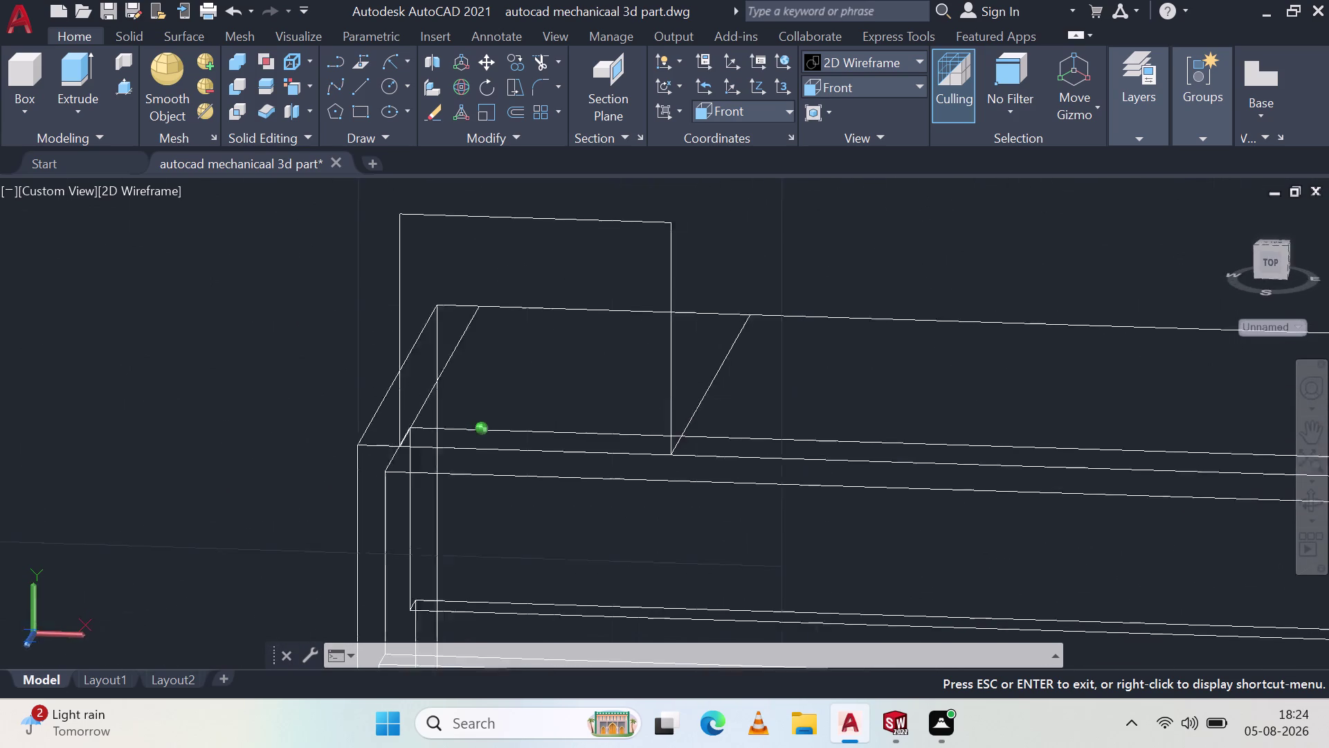
middle_drag(322, 310, 339, 265)
middle_click(339, 264)
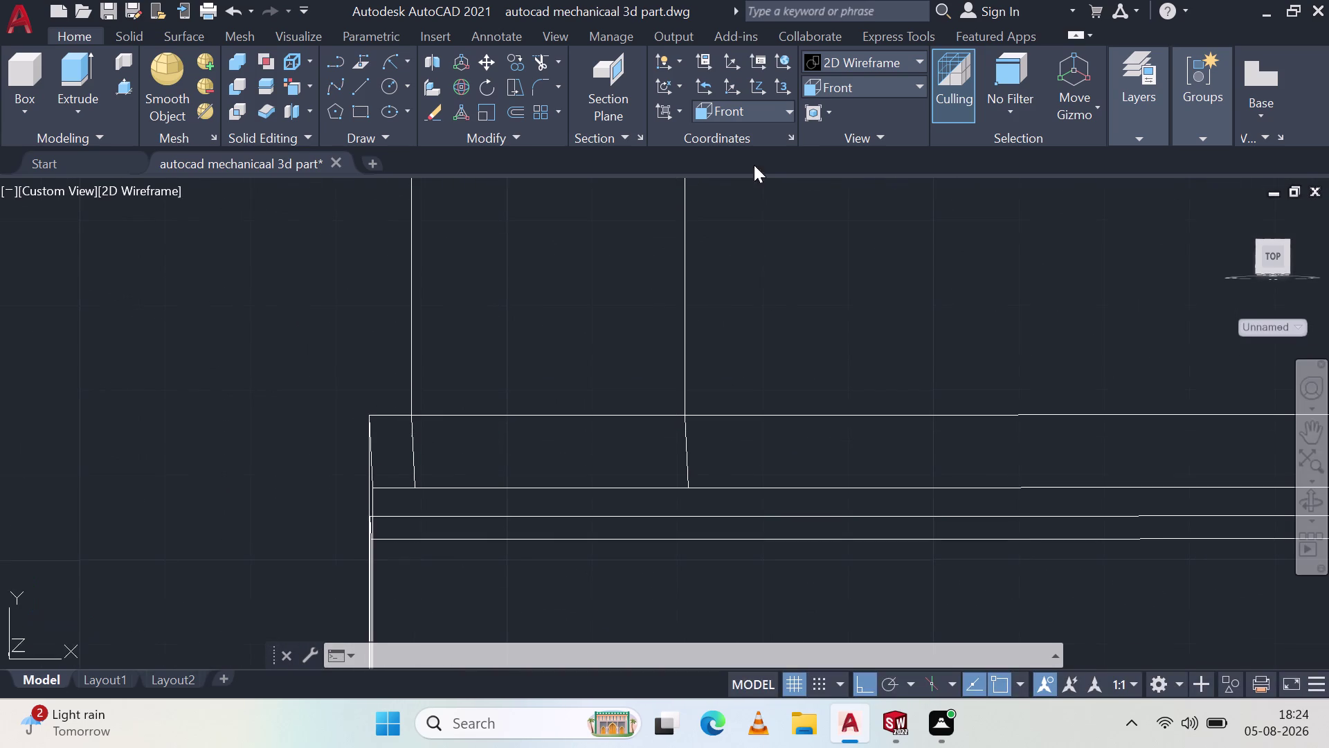
click(840, 90)
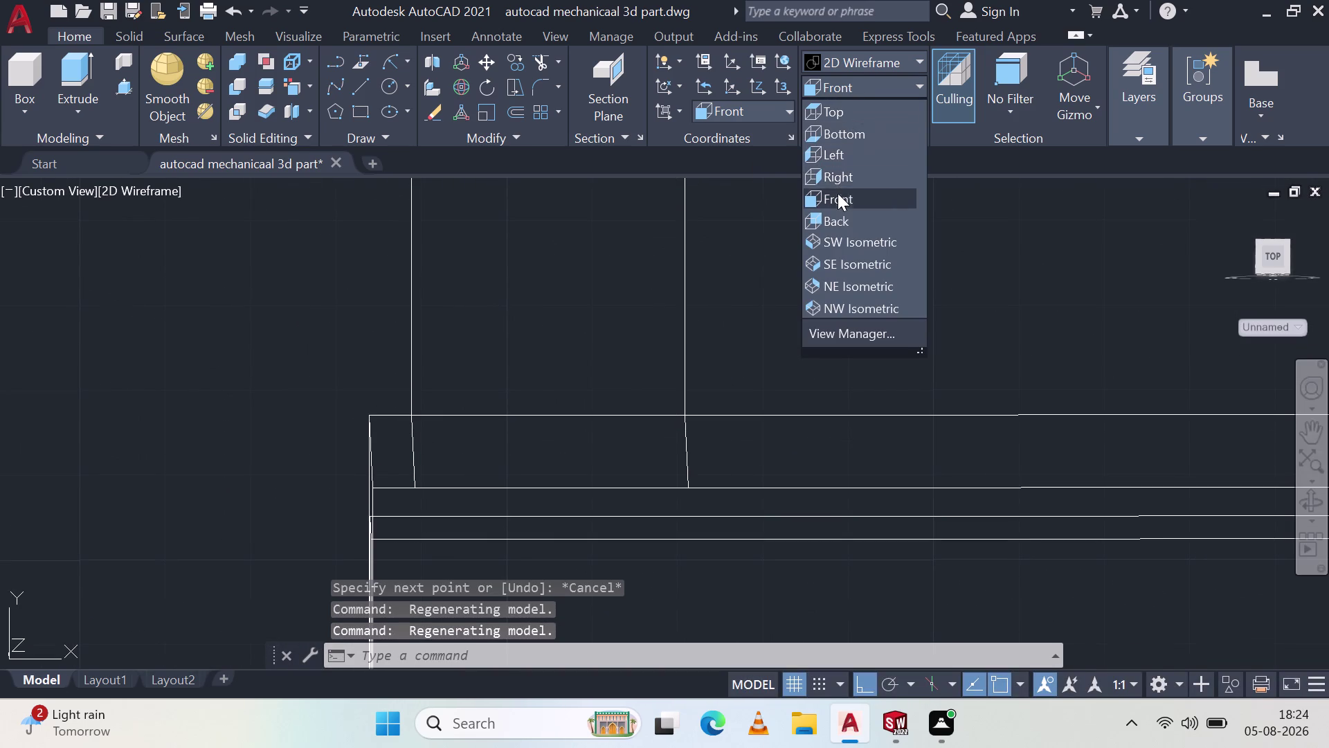
Switch to the Front view and cancel the accidental press-pull.
click(838, 195)
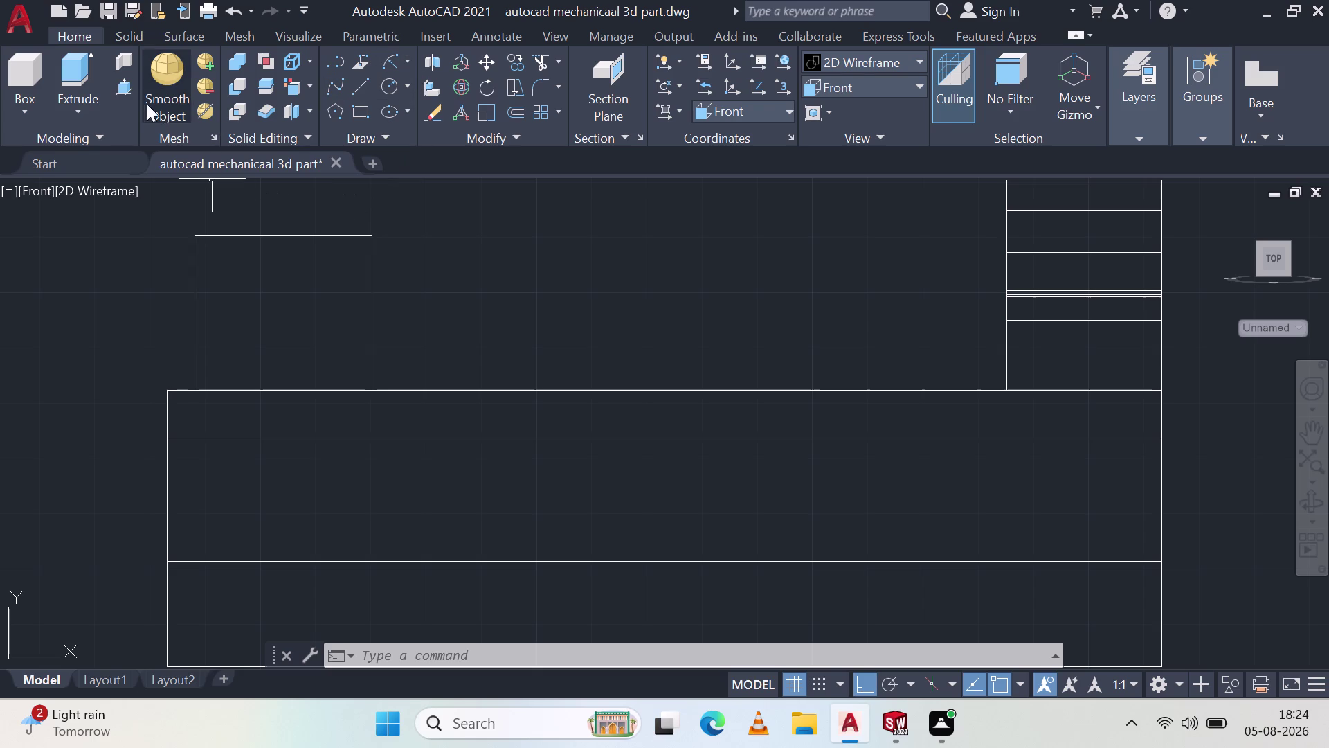
click(127, 85)
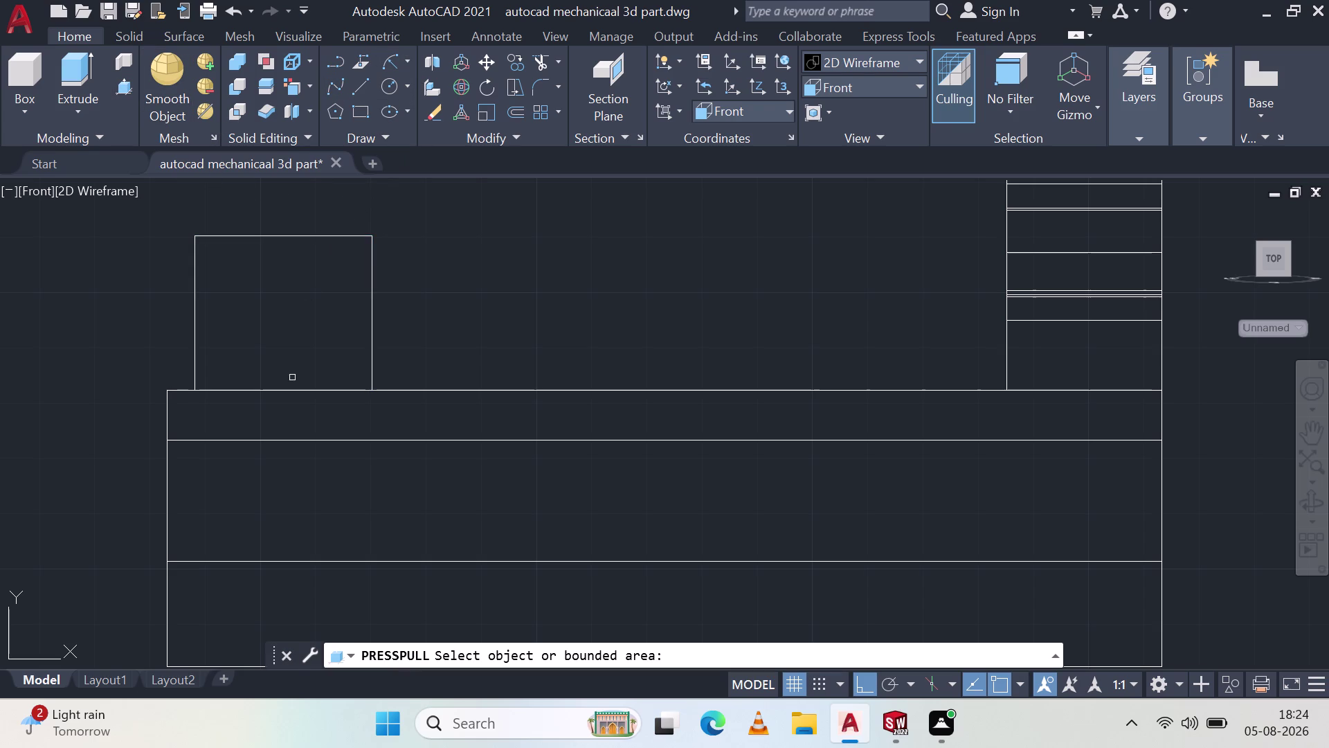
key(Escape)
Start a line at the upper-left corner of the base for the rectangle's bottom edge.
click(367, 83)
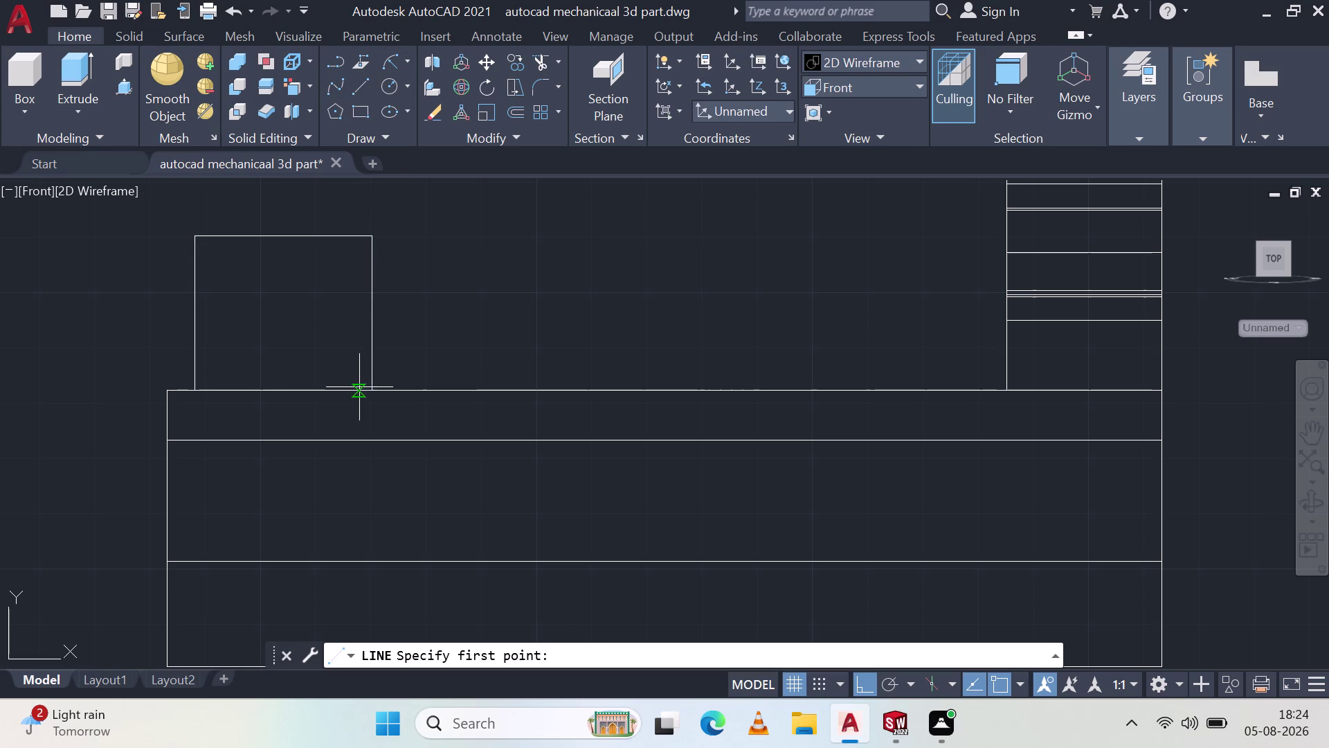
click(368, 391)
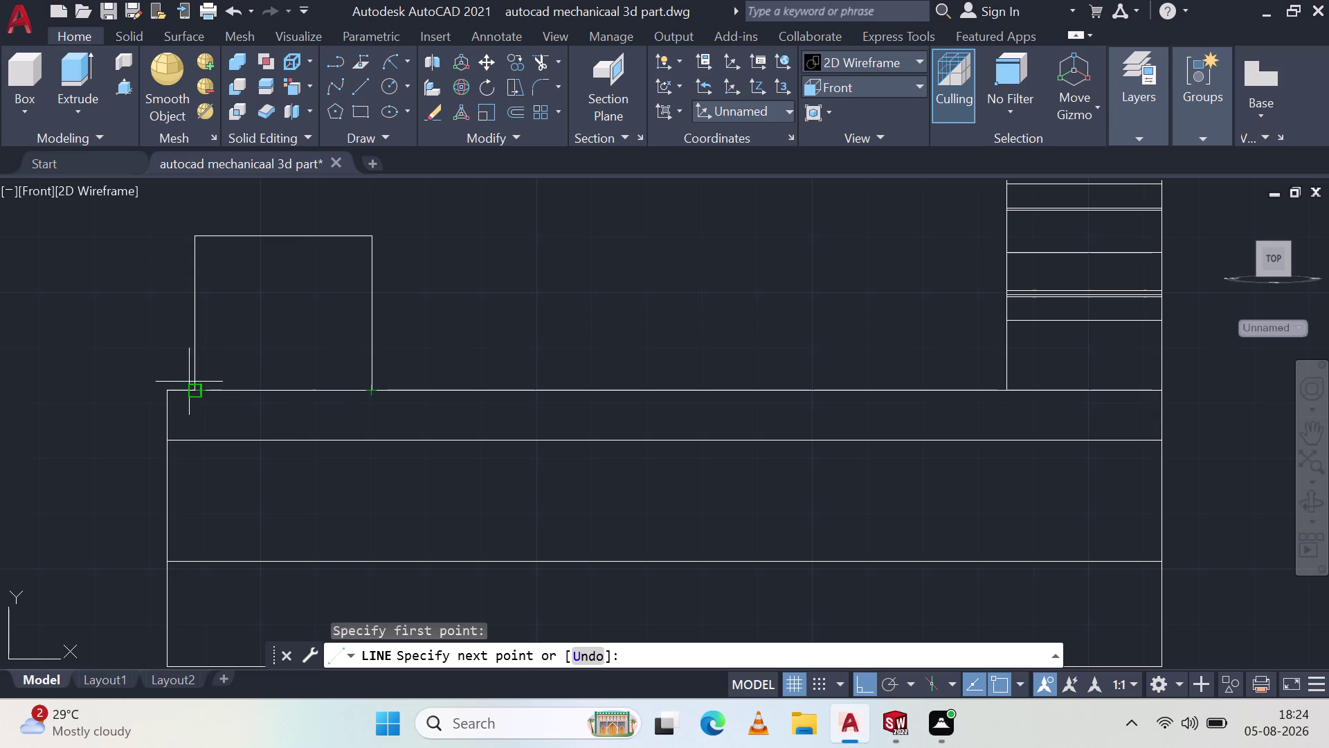
scroll(down, 3)
scroll(up, 3)
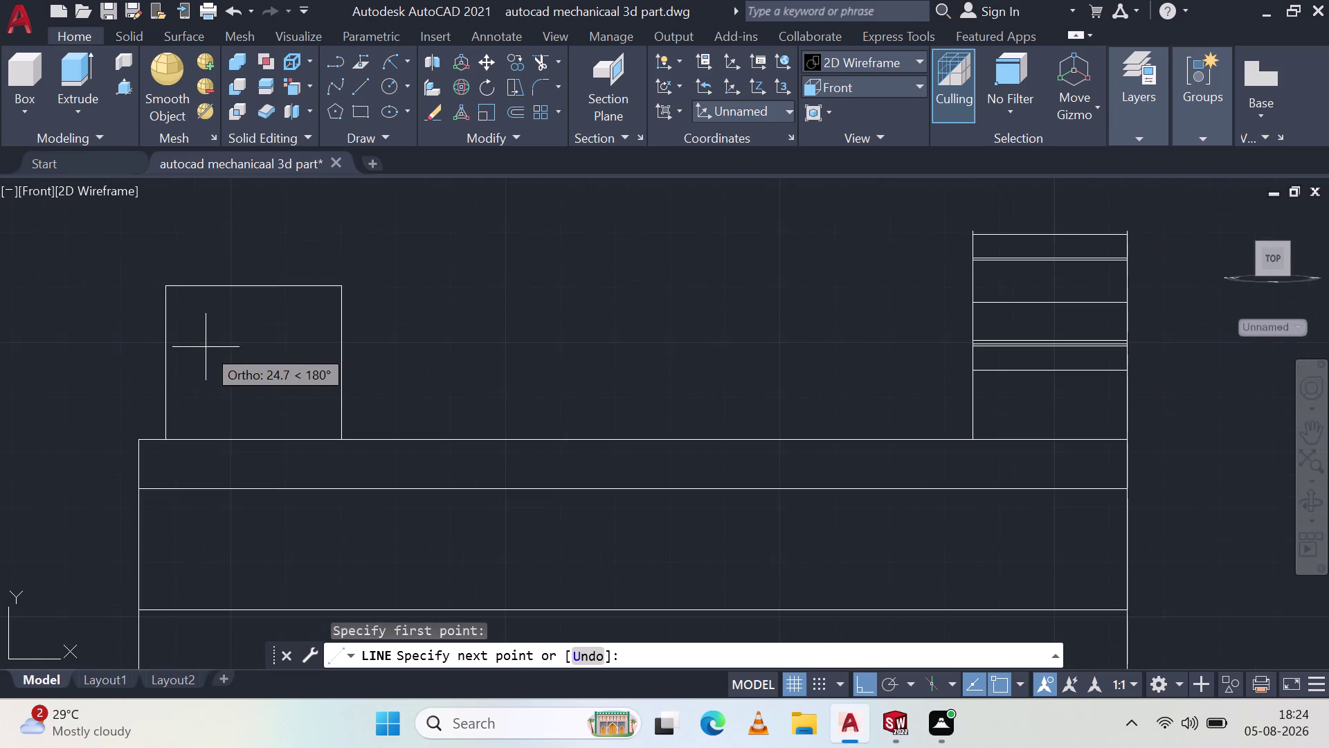
middle_drag(182, 376, 179, 431)
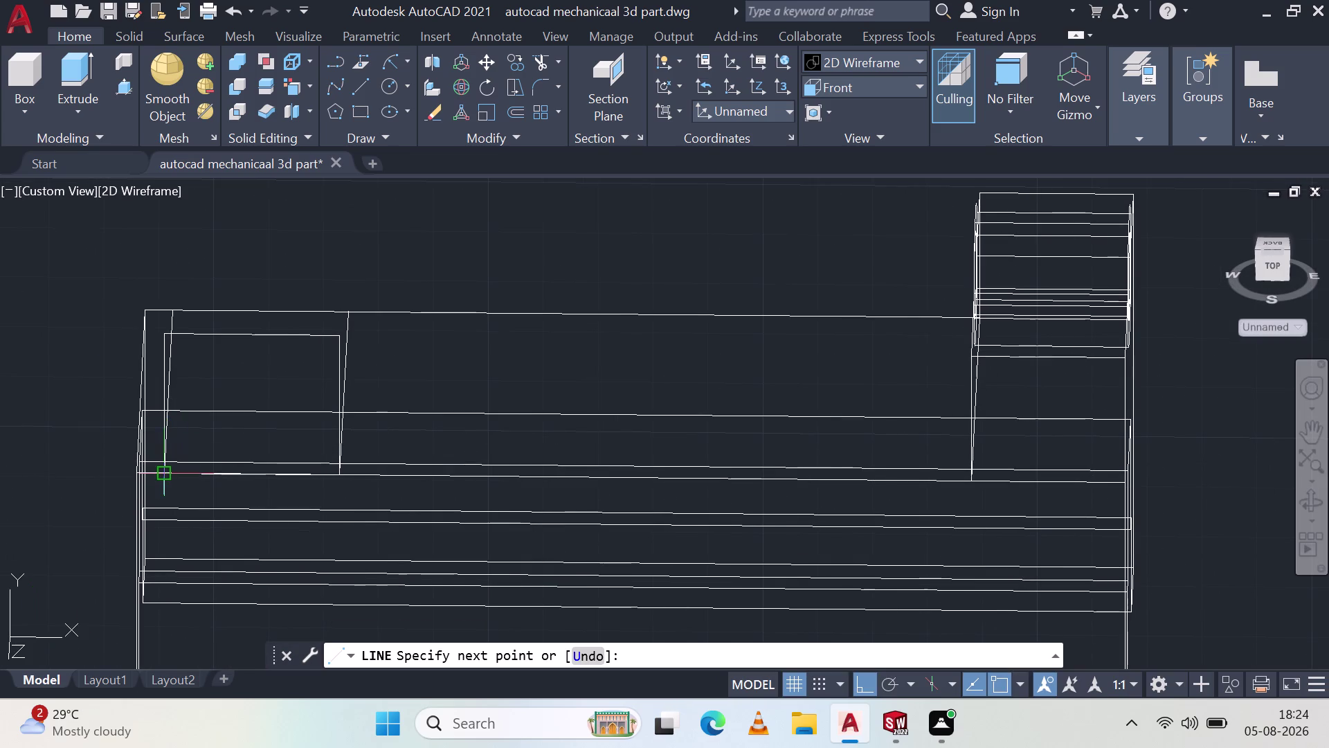
Finish the bottom edge, then select the rectangle's left, bottom, top and right edges.
click(162, 469)
key(Escape)
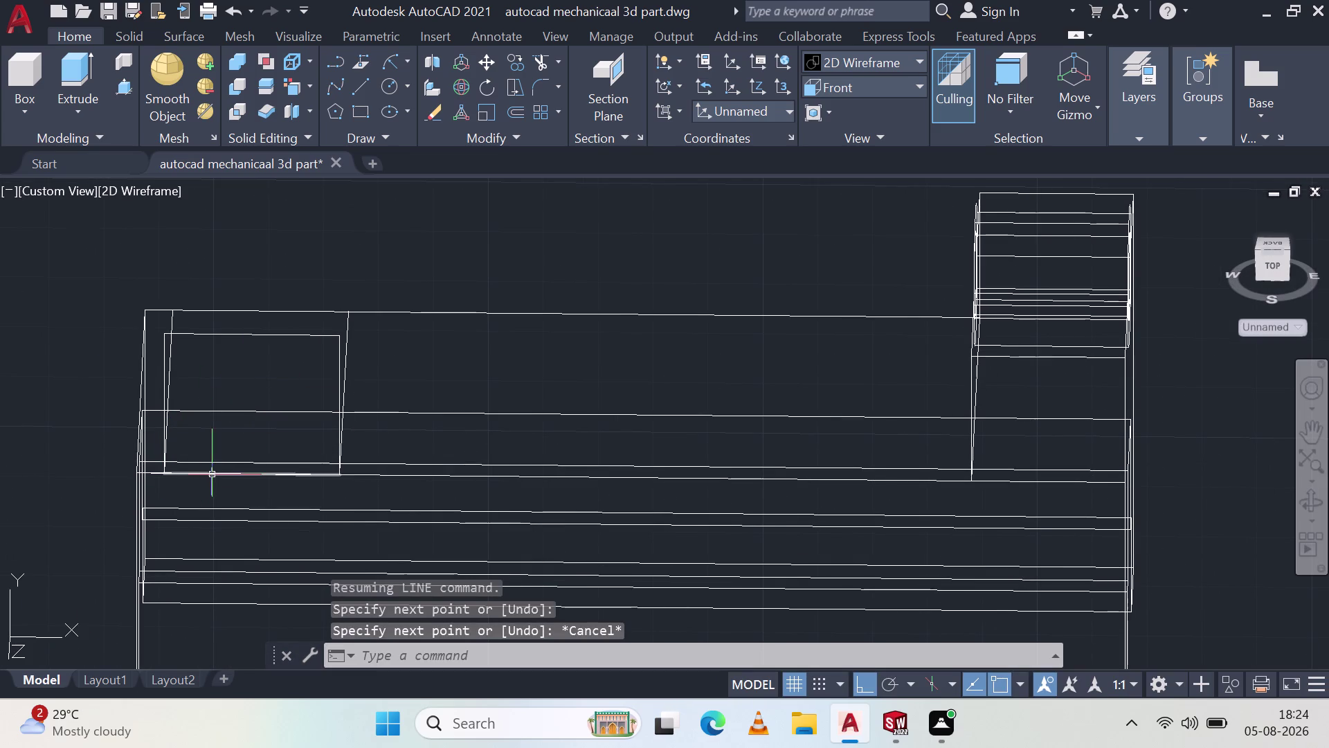
click(212, 473)
click(162, 355)
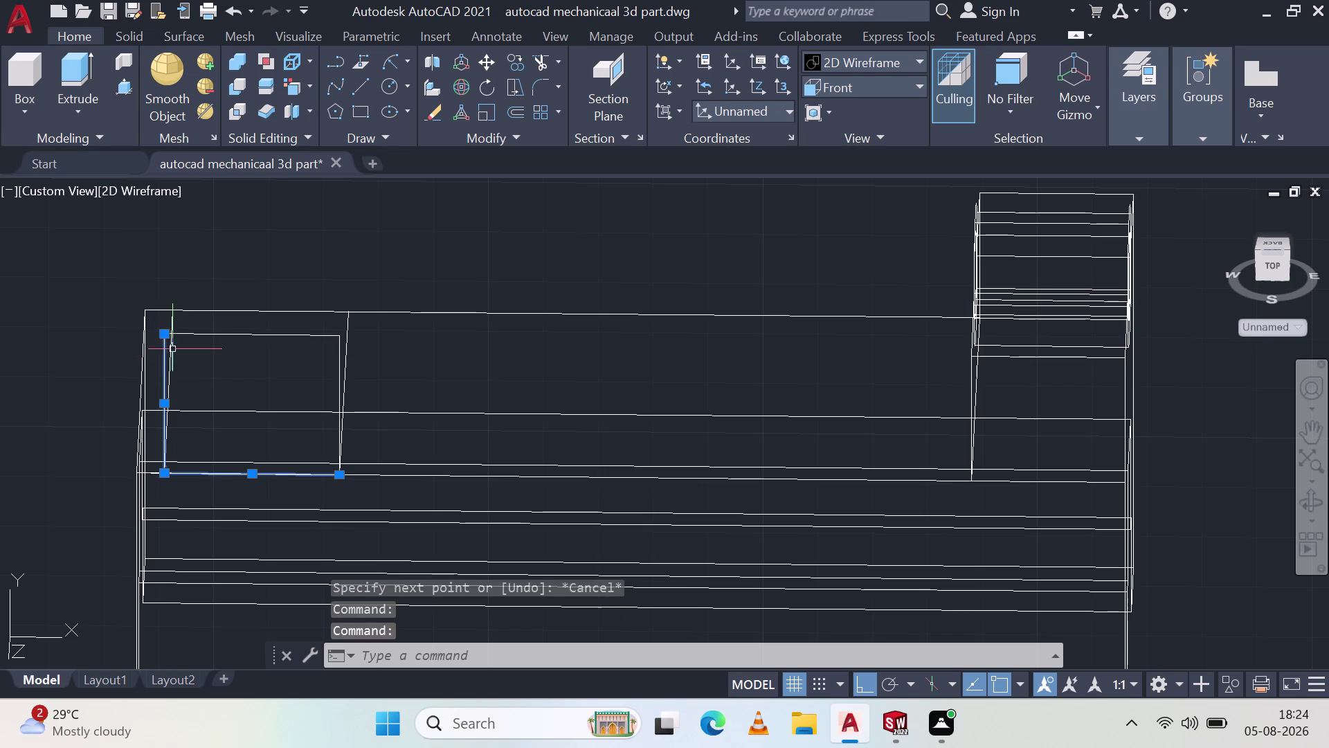
click(223, 337)
double_click(243, 335)
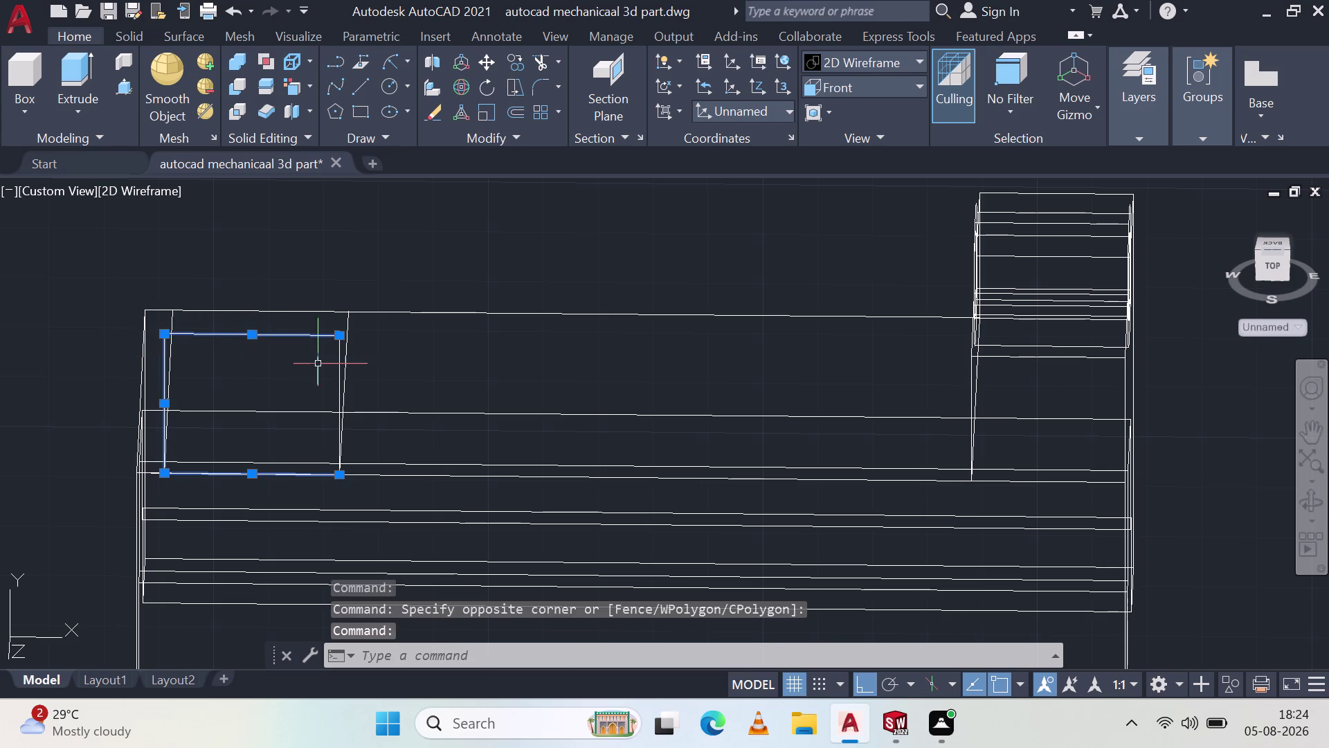
Join the four selected edges into one closed polyline with J.
click(340, 356)
key(j)
key(space)
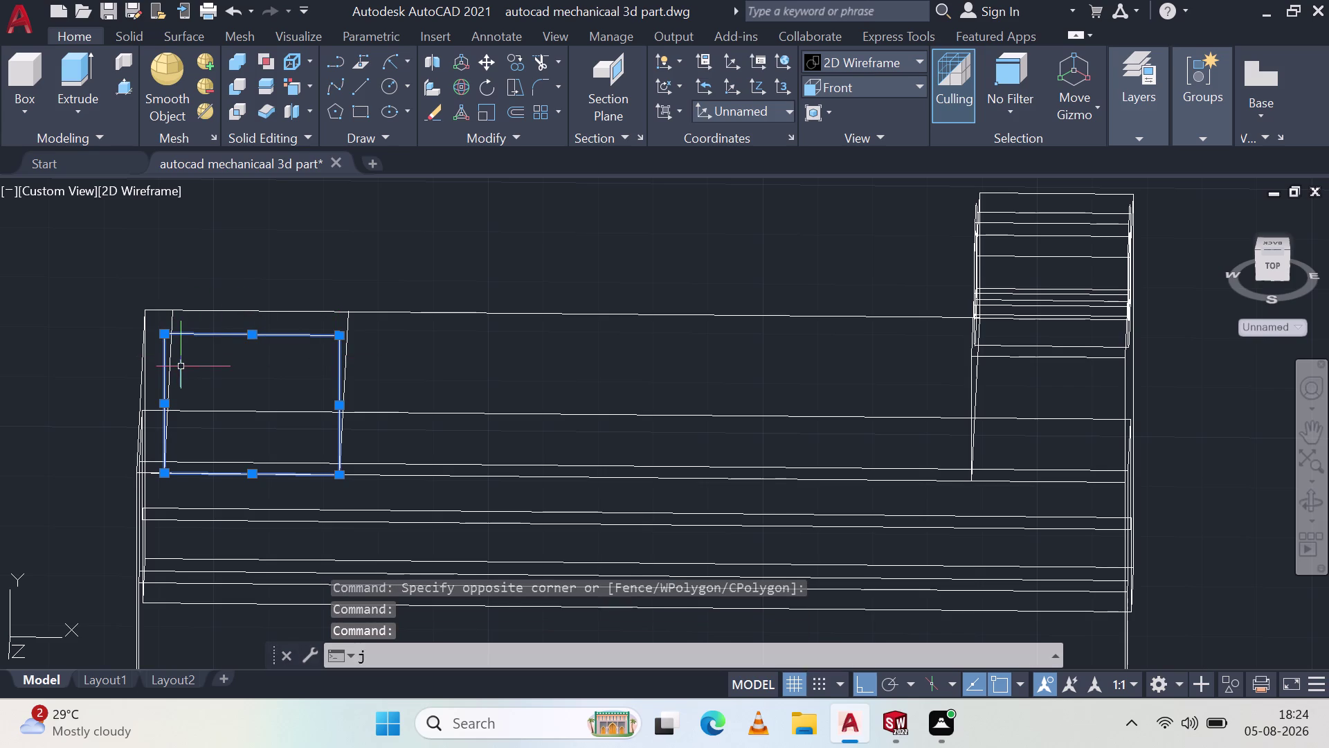
scroll(up, 3)
middle_drag(277, 407, 277, 314)
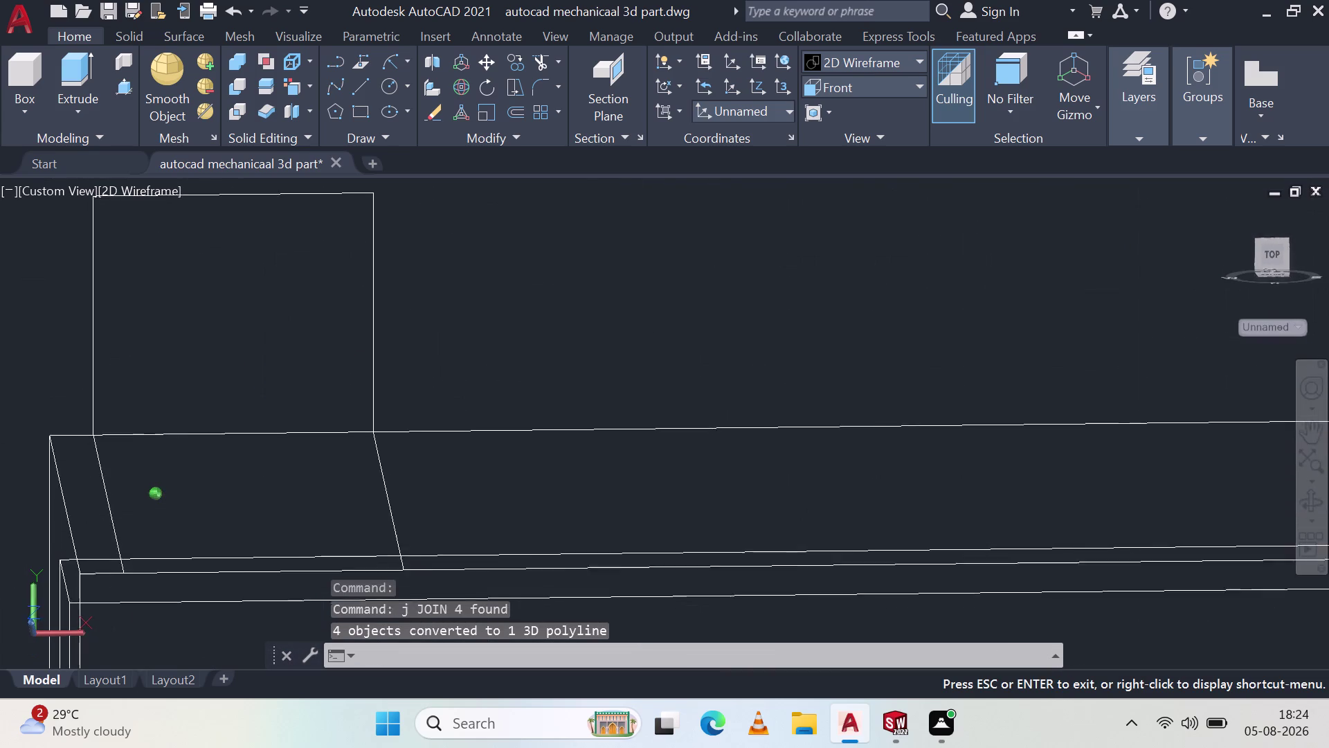
middle_drag(277, 314, 288, 356)
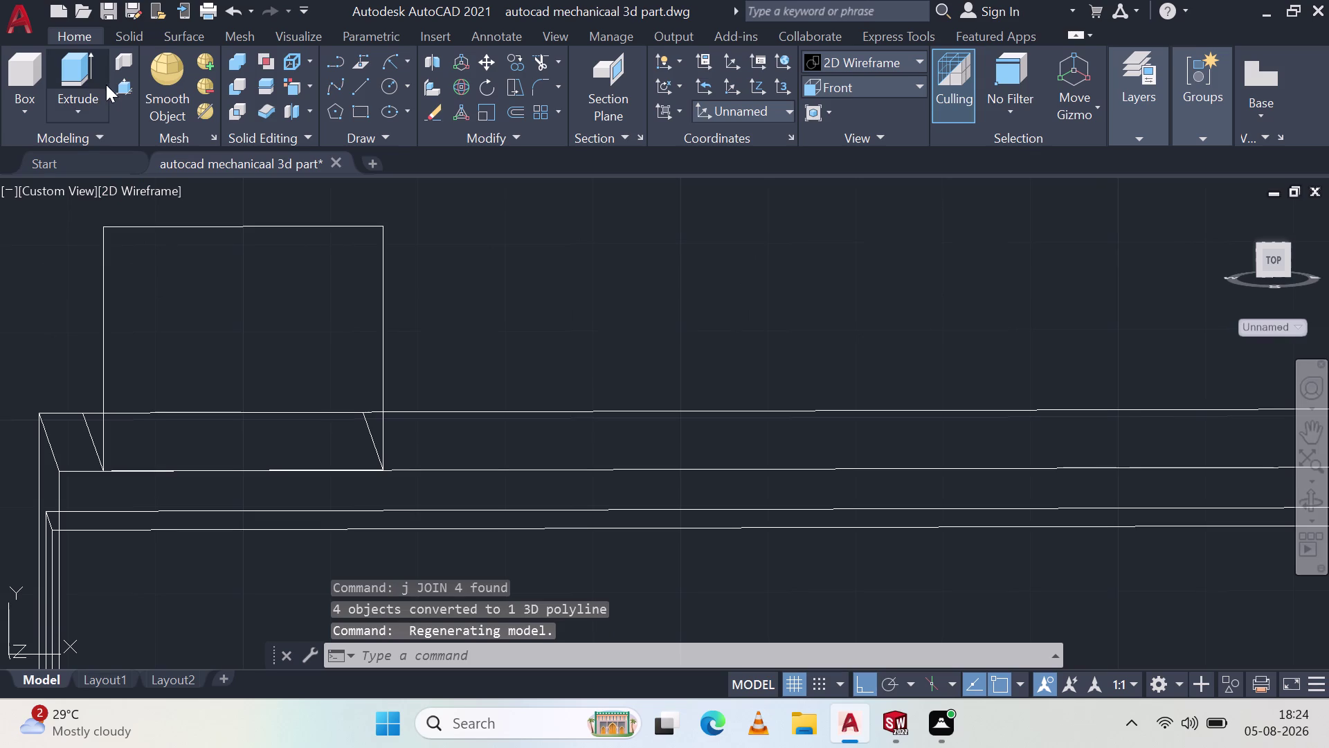
click(121, 84)
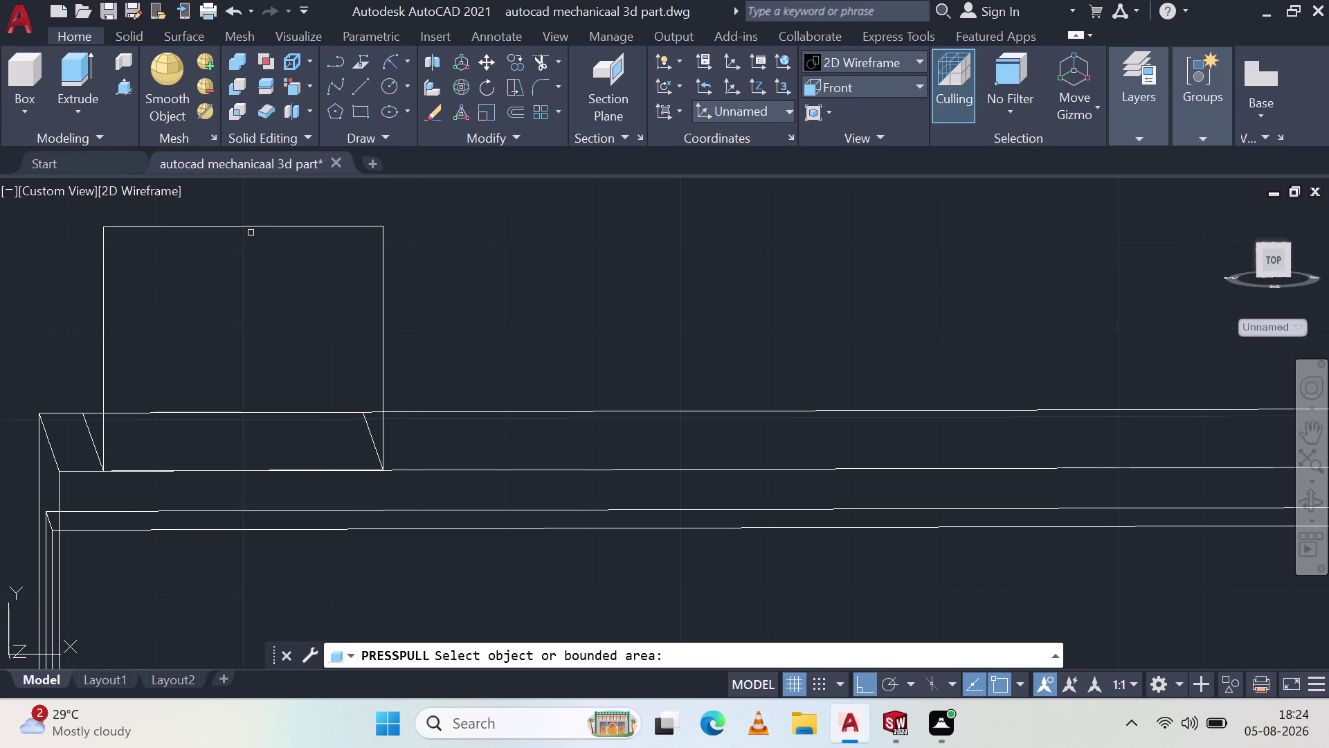
Press-pull the rectangle outline up to the picked corner point, forming the raised block.
click(251, 227)
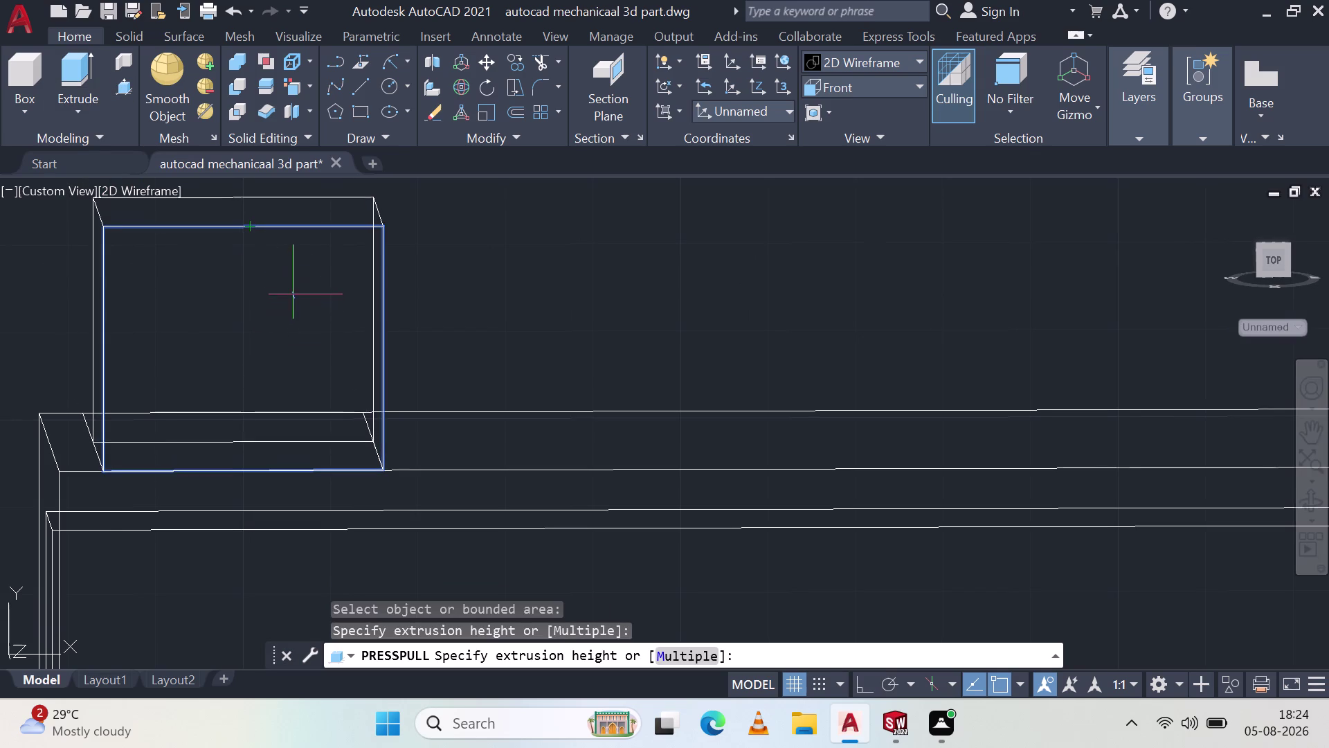
middle_drag(277, 277, 491, 309)
middle_drag(132, 384, 167, 378)
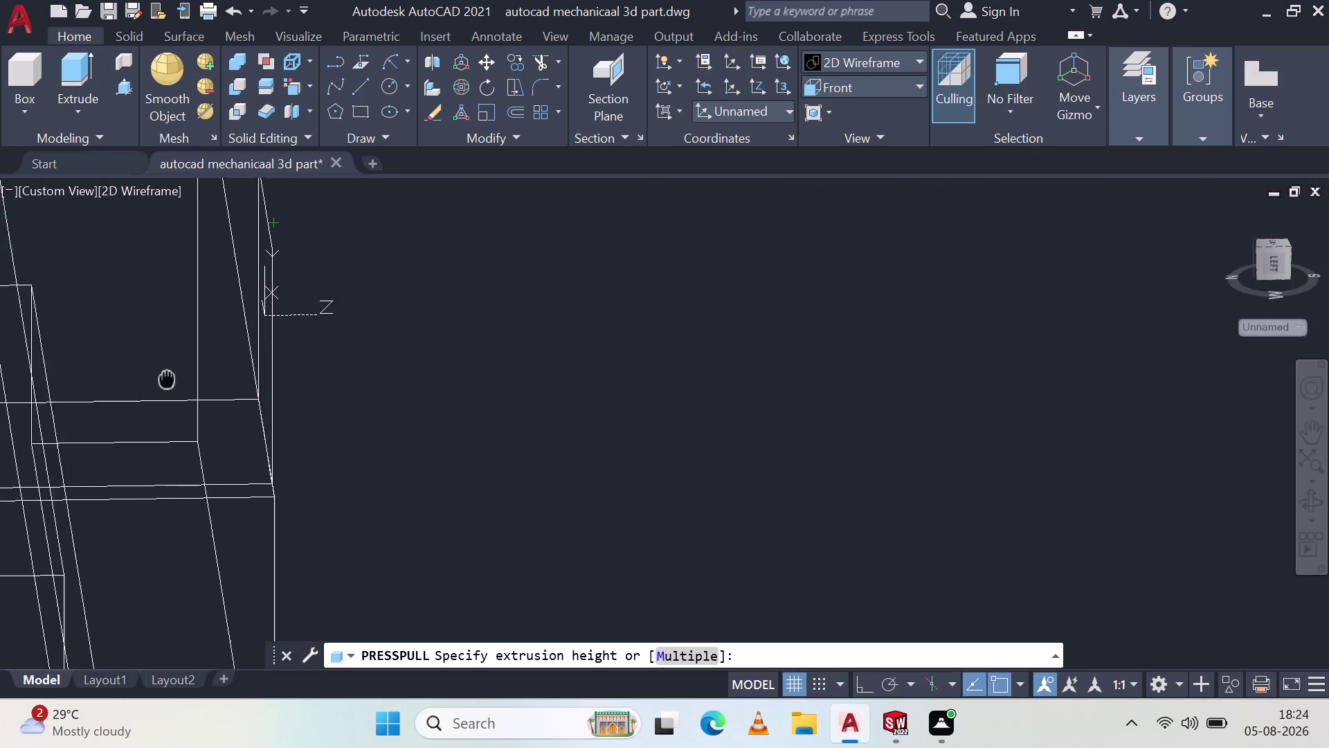
middle_drag(167, 379, 611, 328)
scroll(down, 3)
scroll(down, 3)
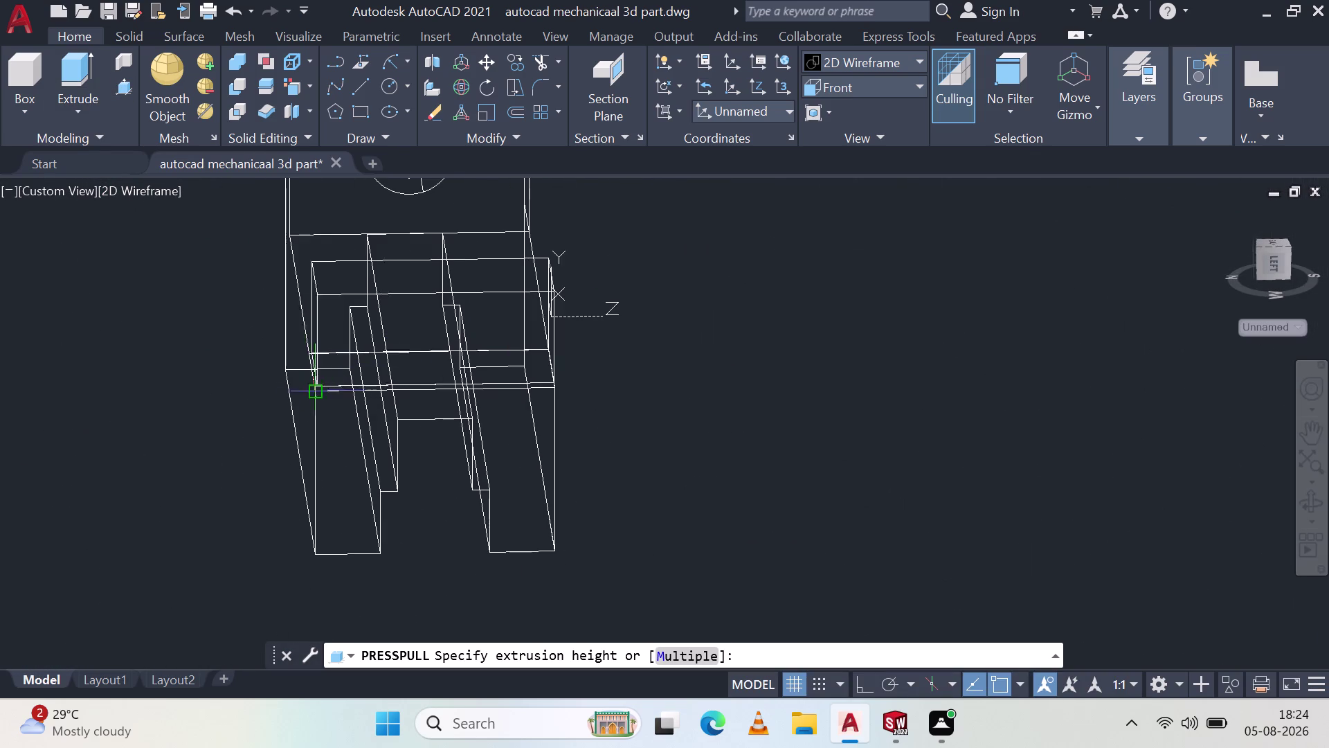
click(318, 395)
key(Escape)
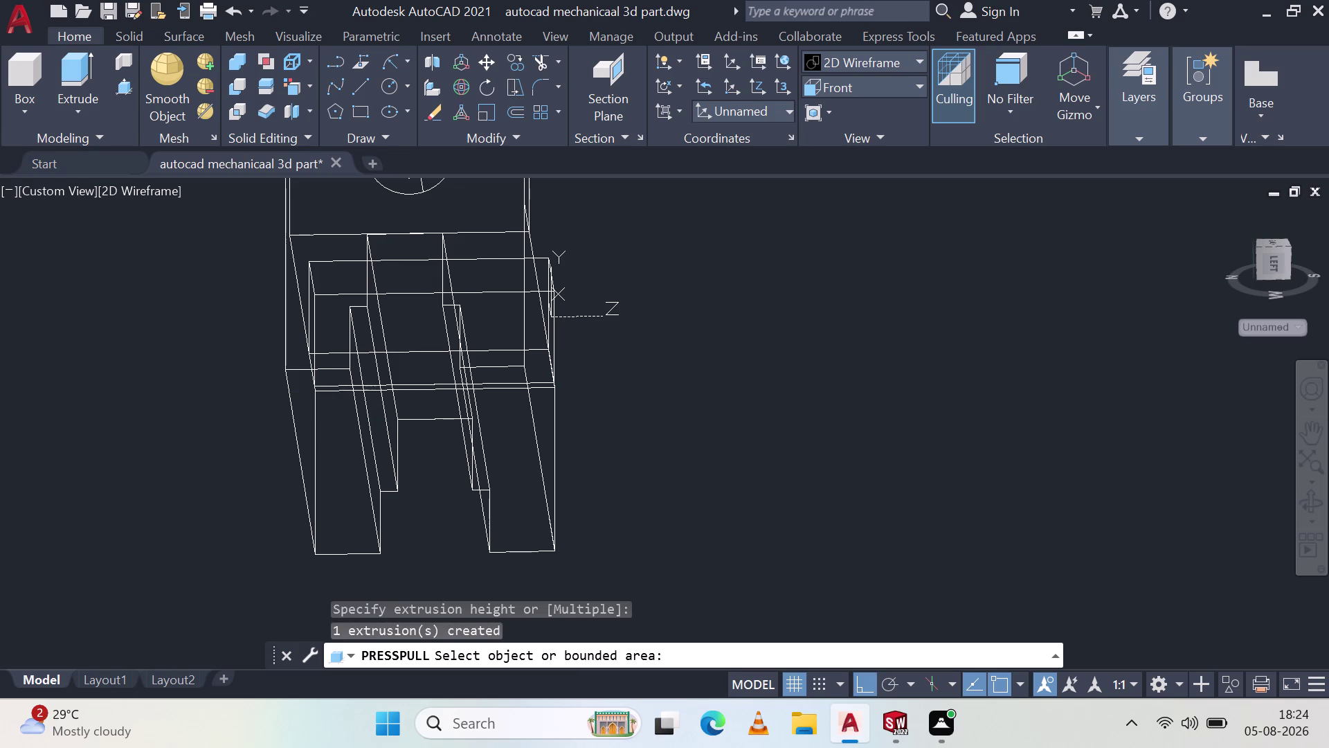
Orbit around the new block, then return to the Front view.
middle_drag(456, 371, 403, 293)
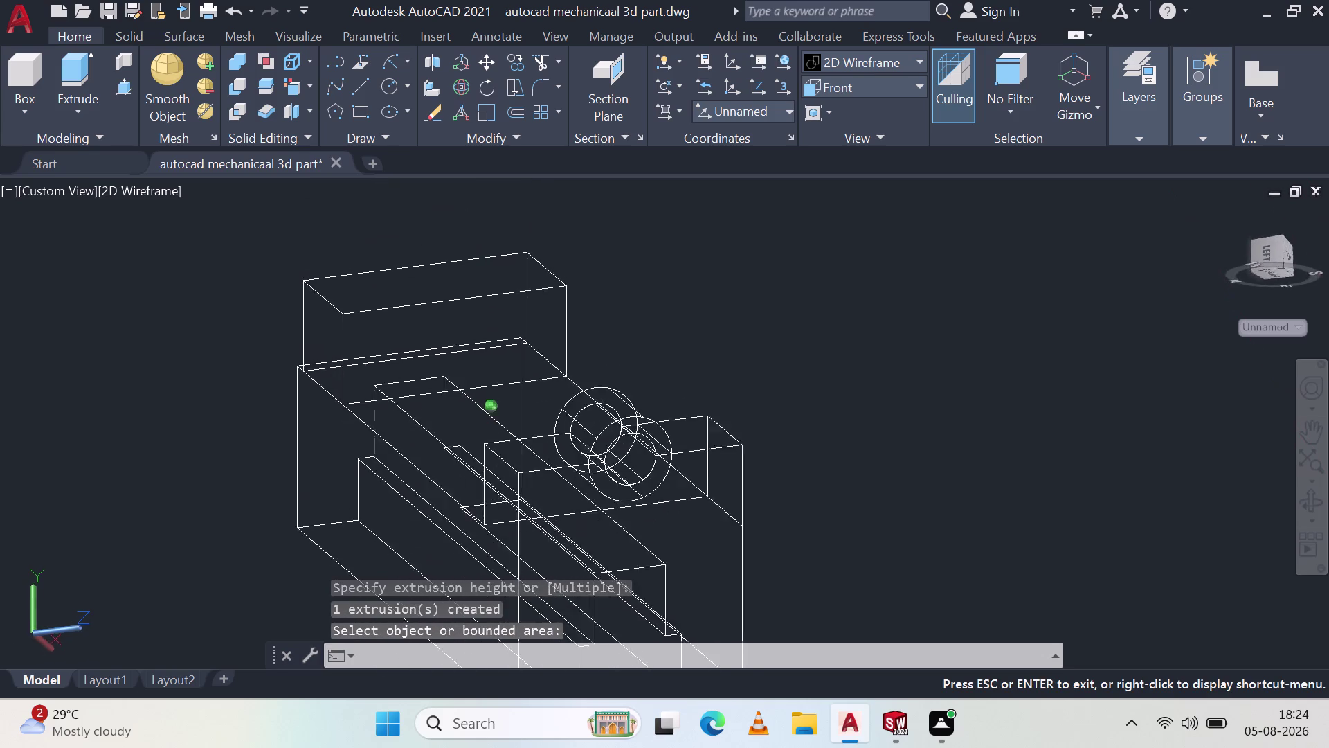
middle_drag(403, 293, 561, 354)
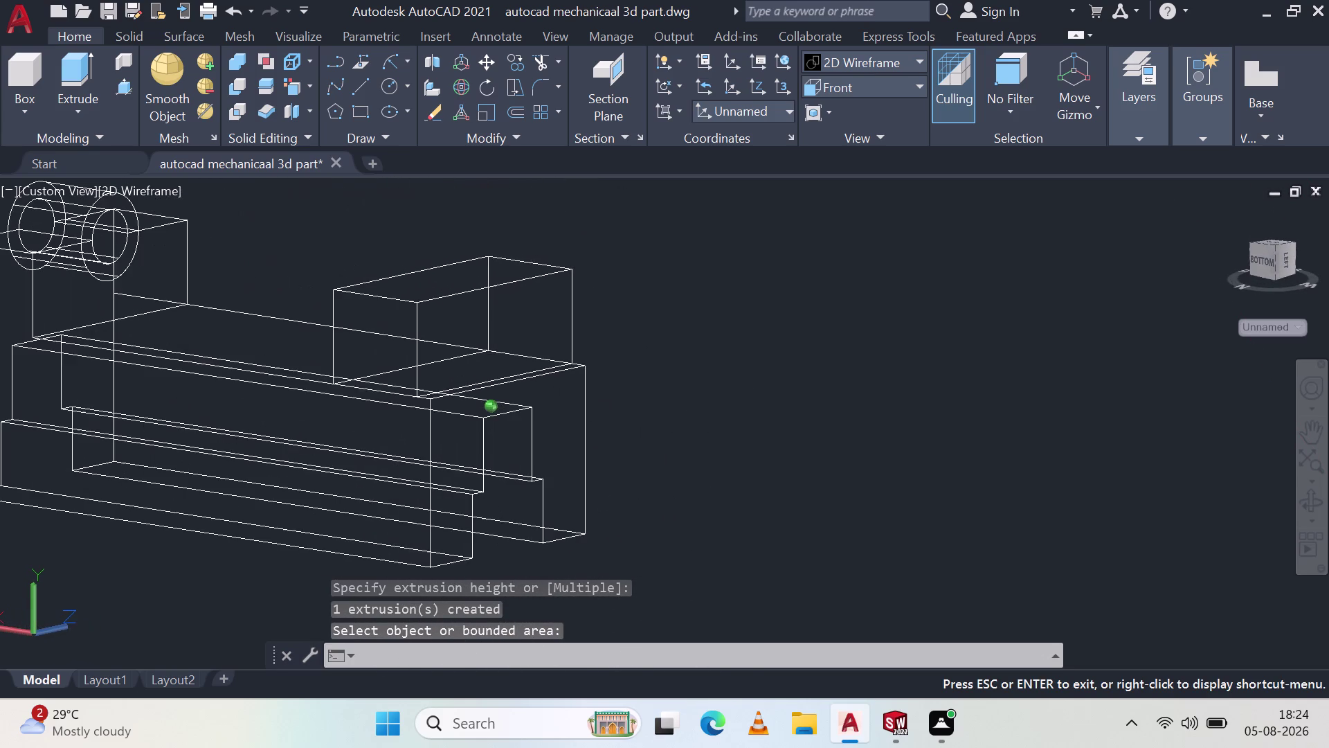
middle_drag(561, 354, 310, 307)
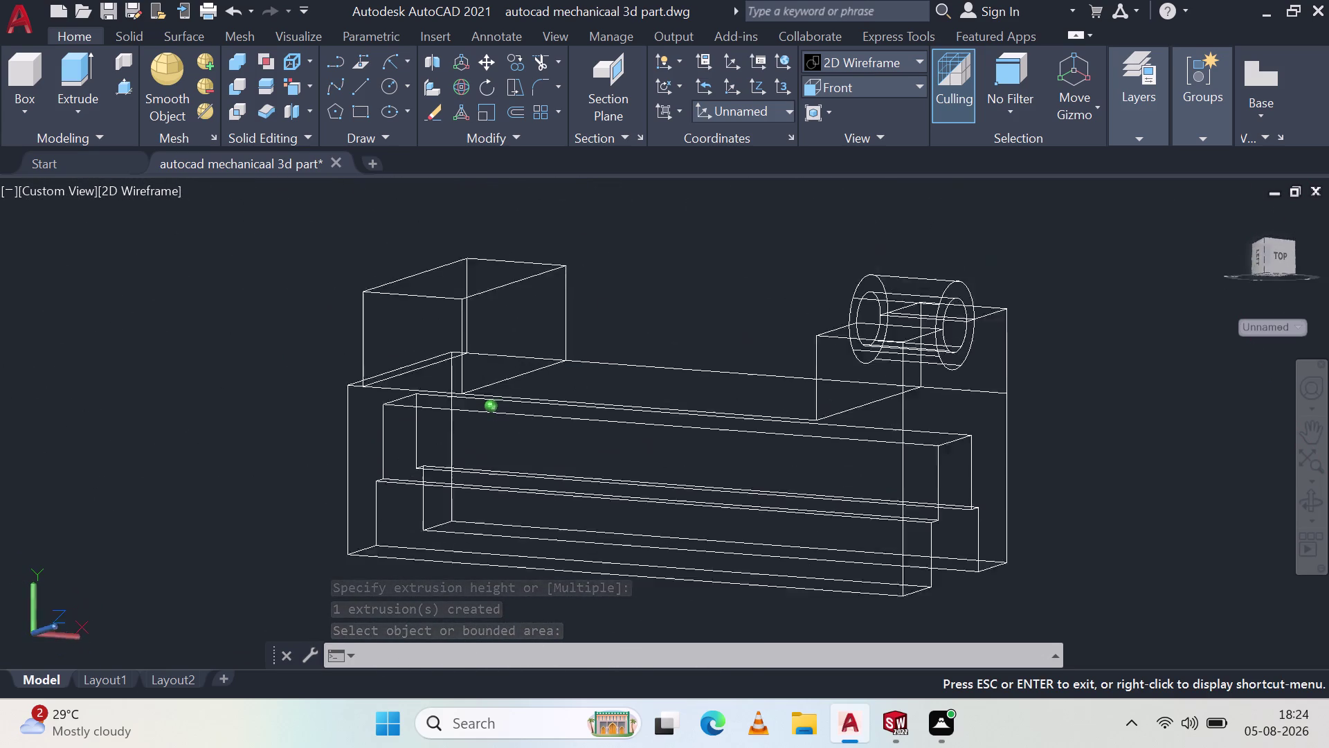
middle_drag(310, 308, 246, 333)
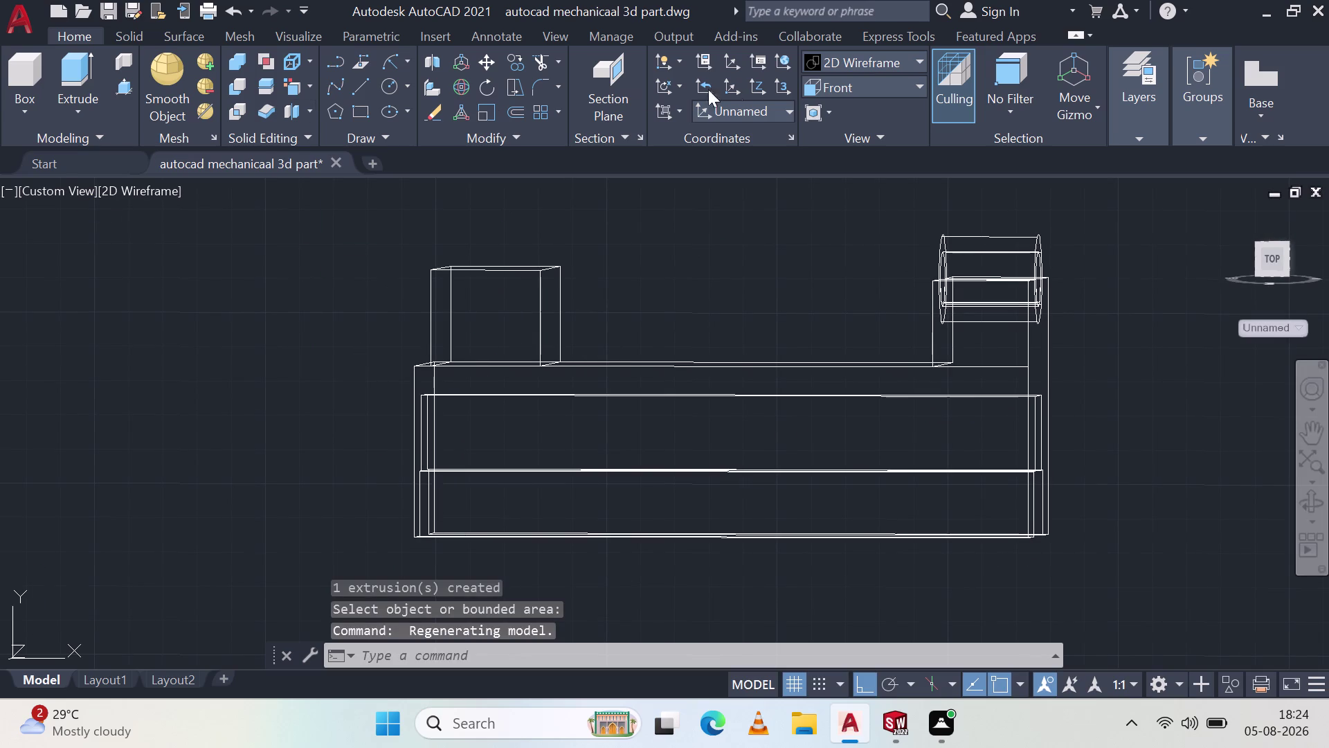
click(877, 83)
click(868, 194)
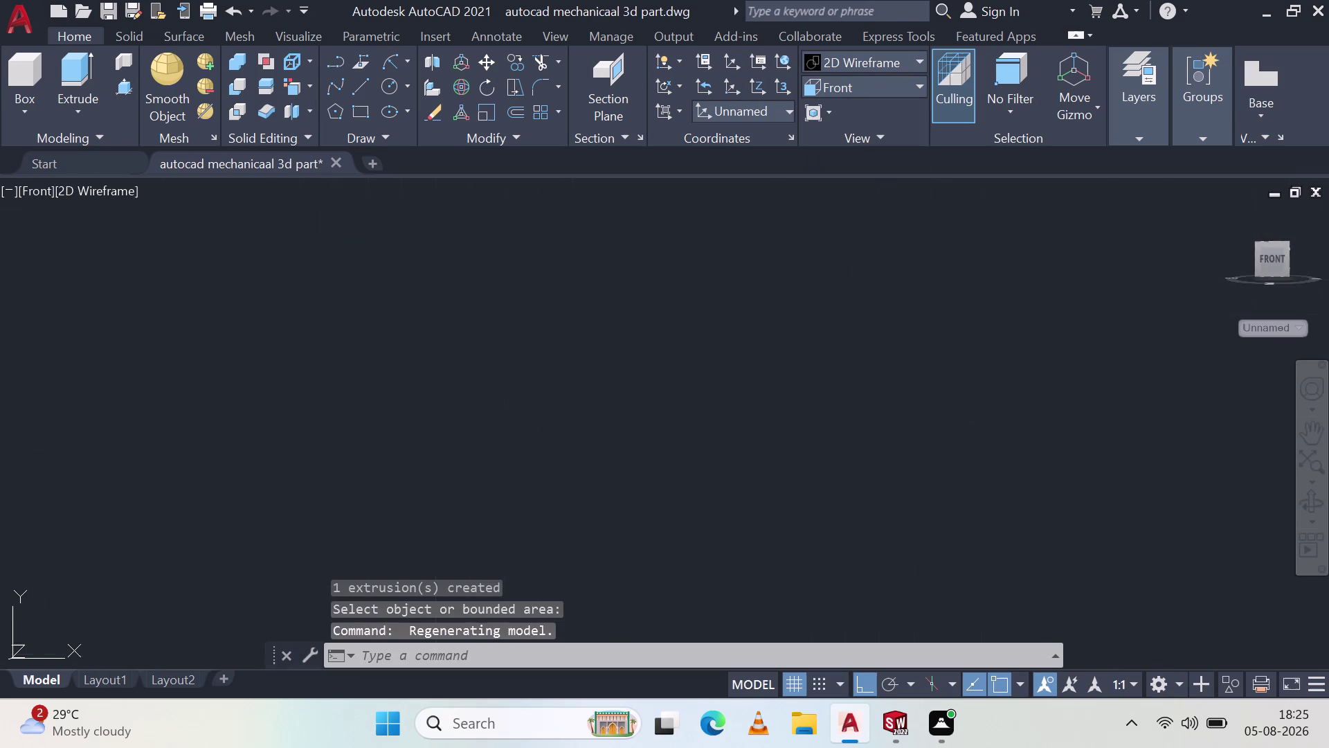
click(394, 58)
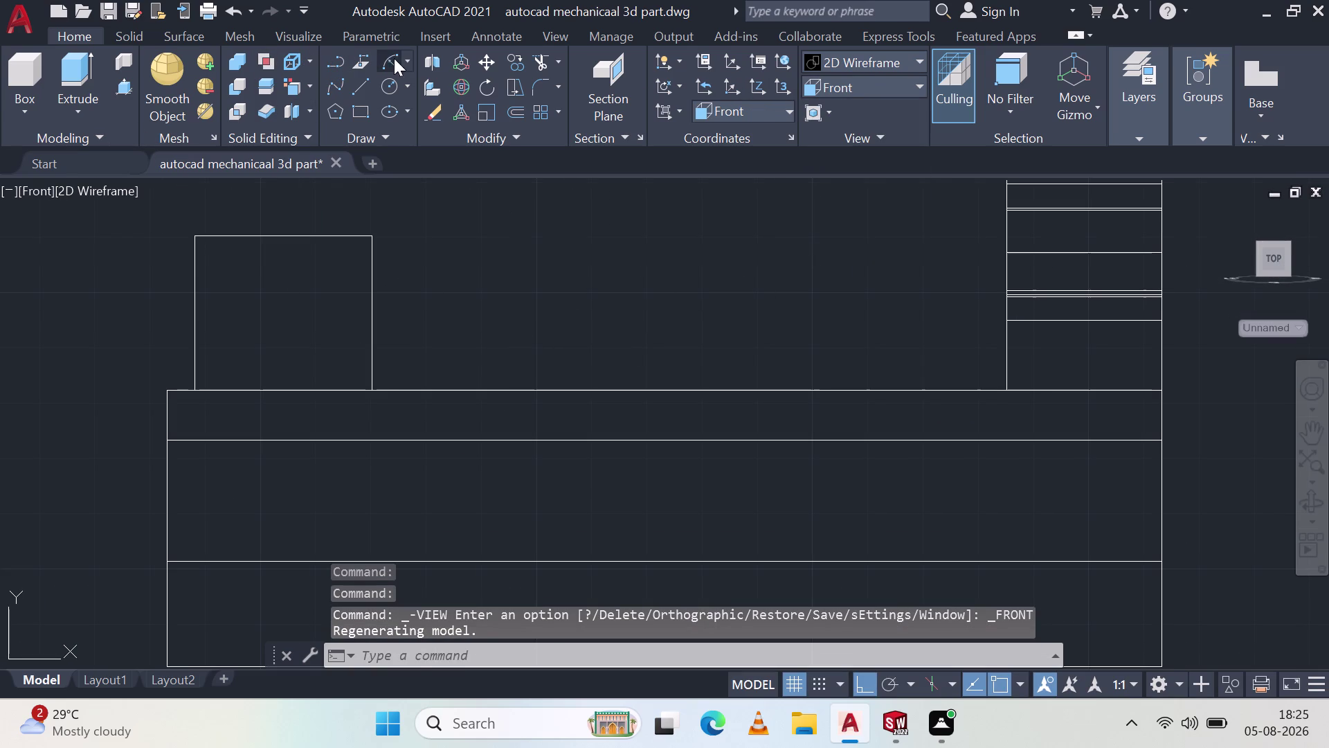
Begin an arc at the block's lower-left corner, then return to the Front view.
click(371, 234)
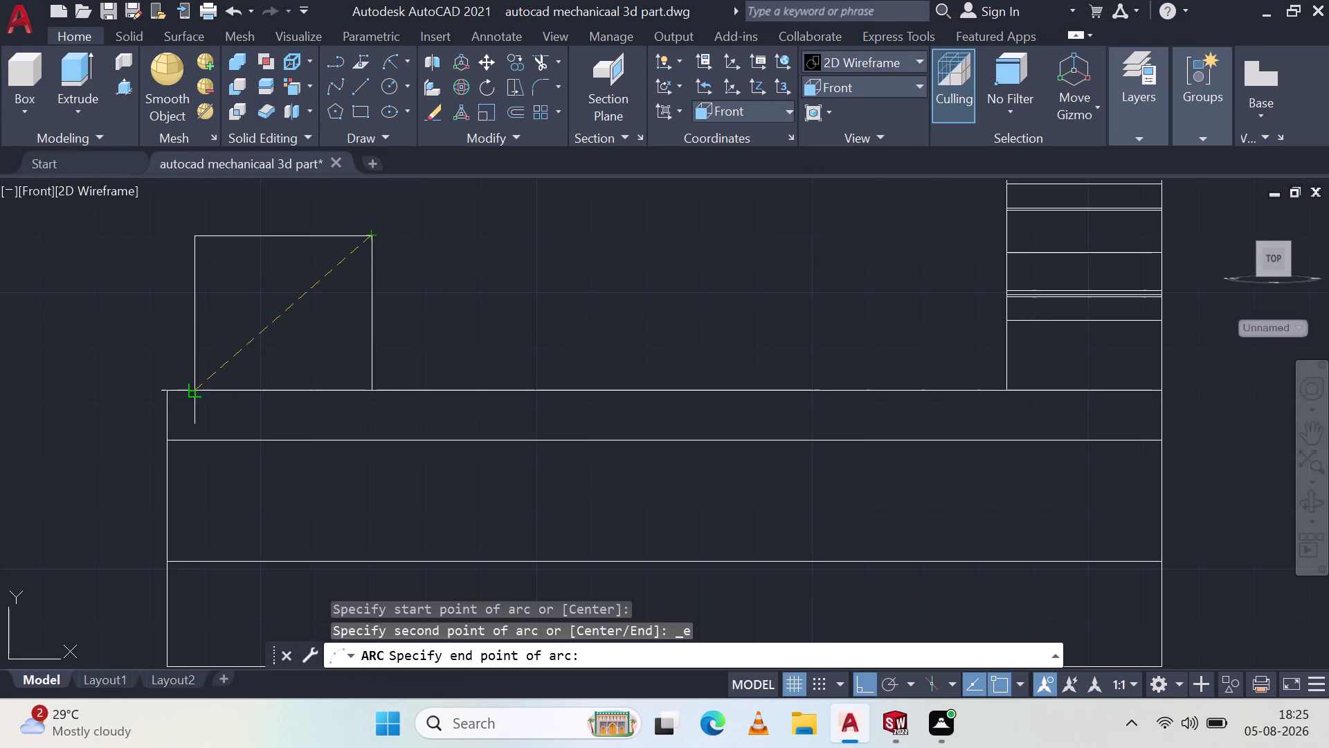
middle_drag(197, 364, 202, 378)
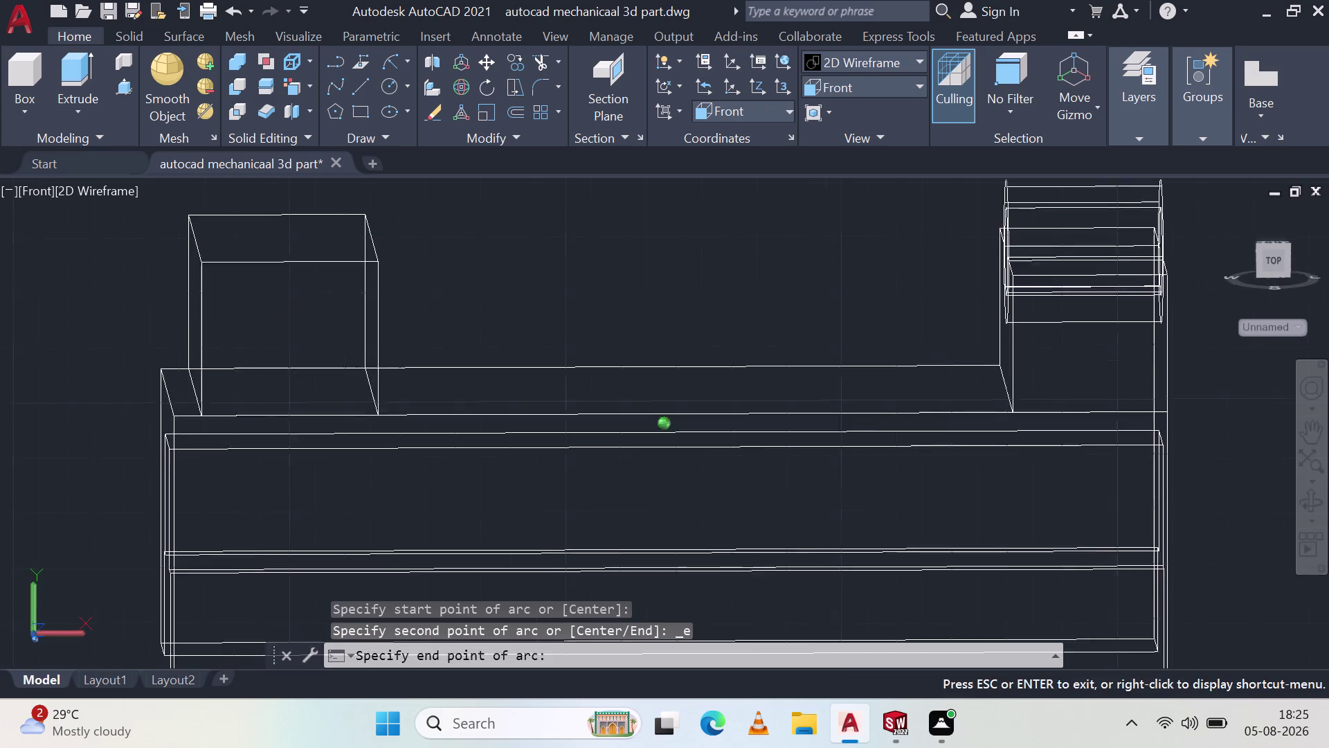
middle_drag(202, 379, 203, 400)
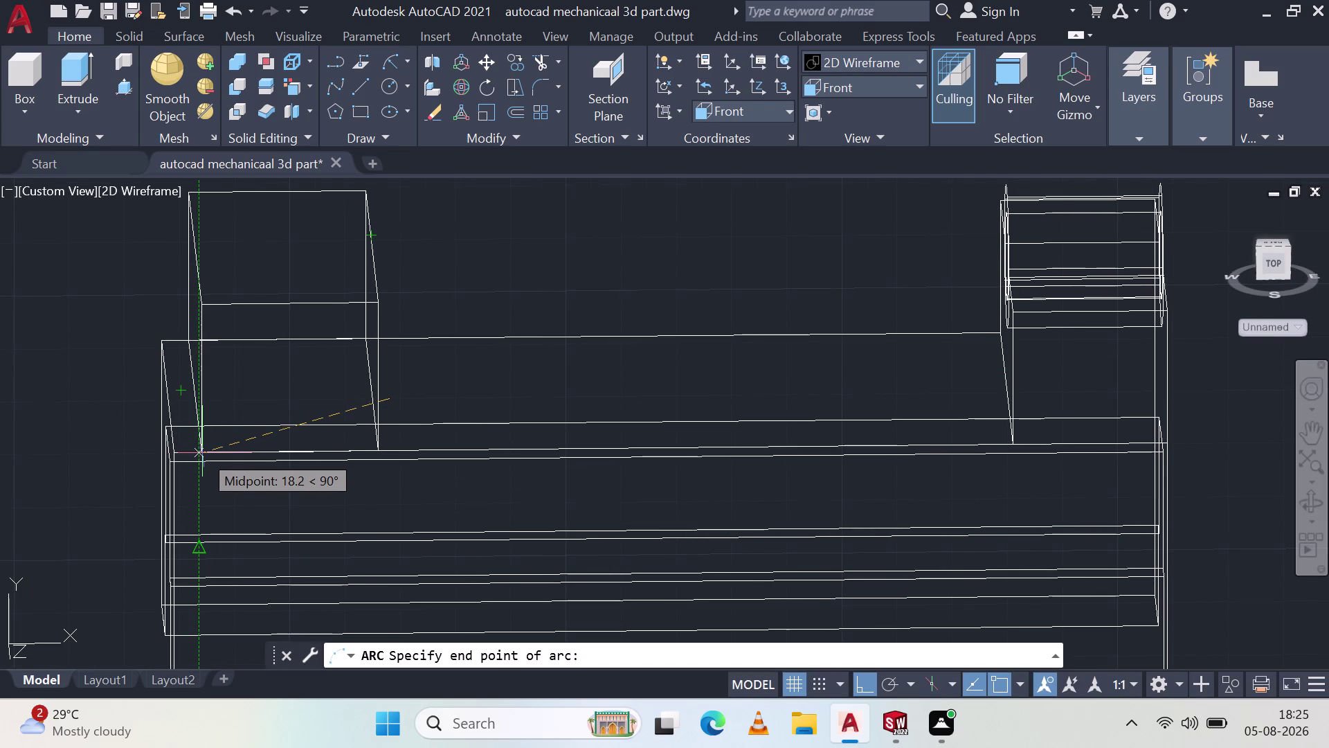
scroll(up, 3)
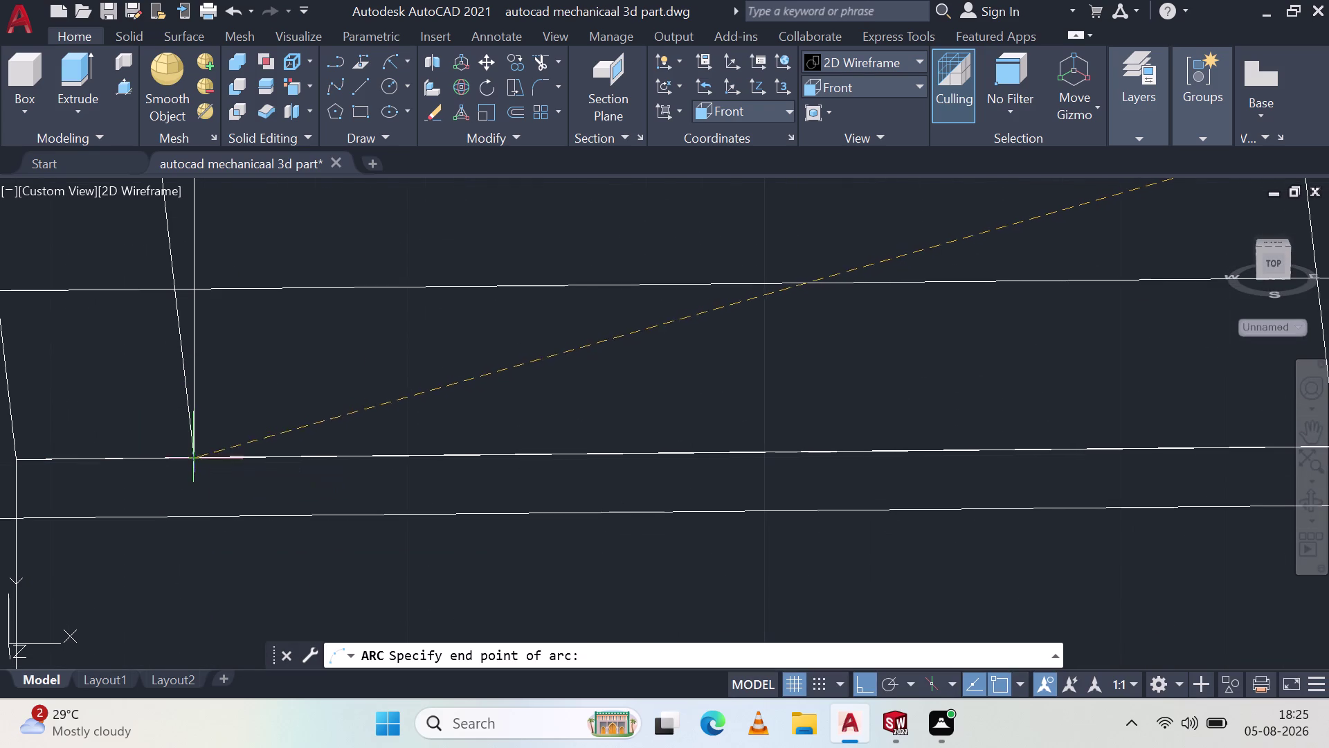
click(821, 93)
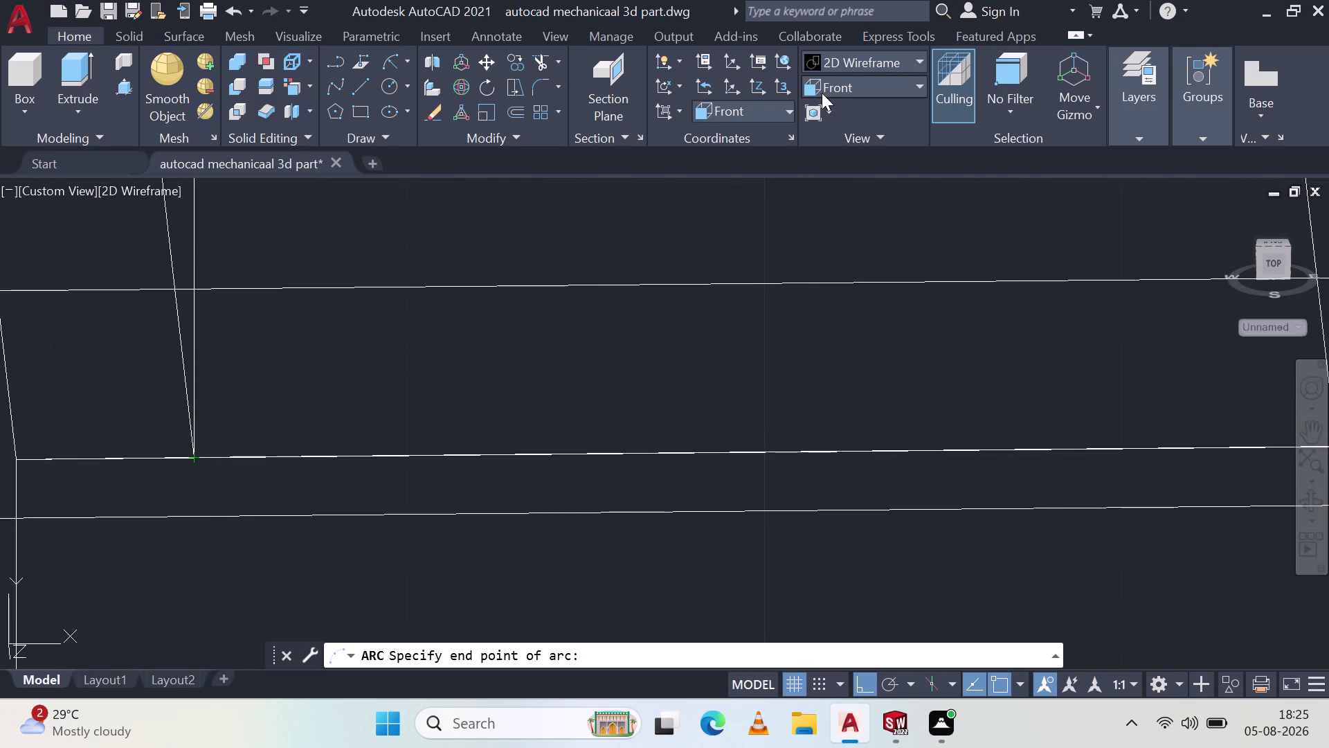
click(863, 199)
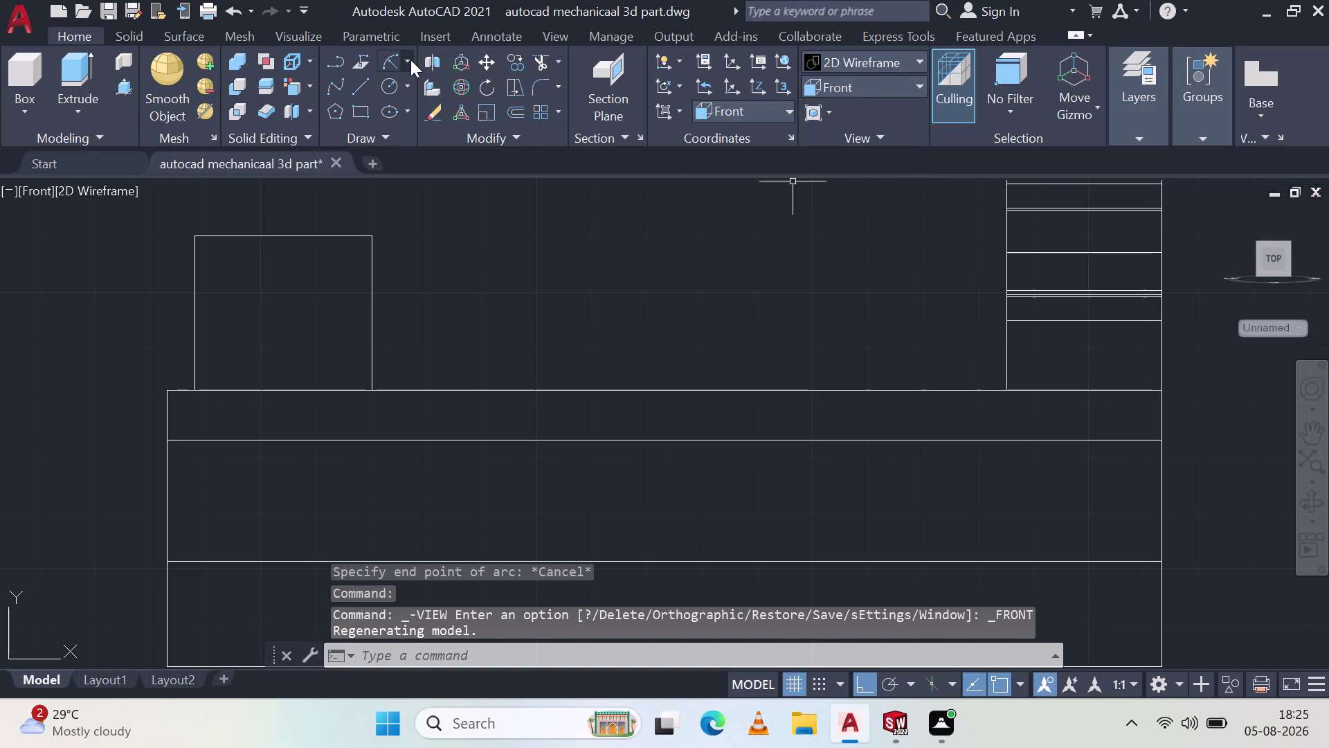
Draw a radius 28 arc from the block's lower-left to upper-right corner.
click(400, 56)
click(370, 235)
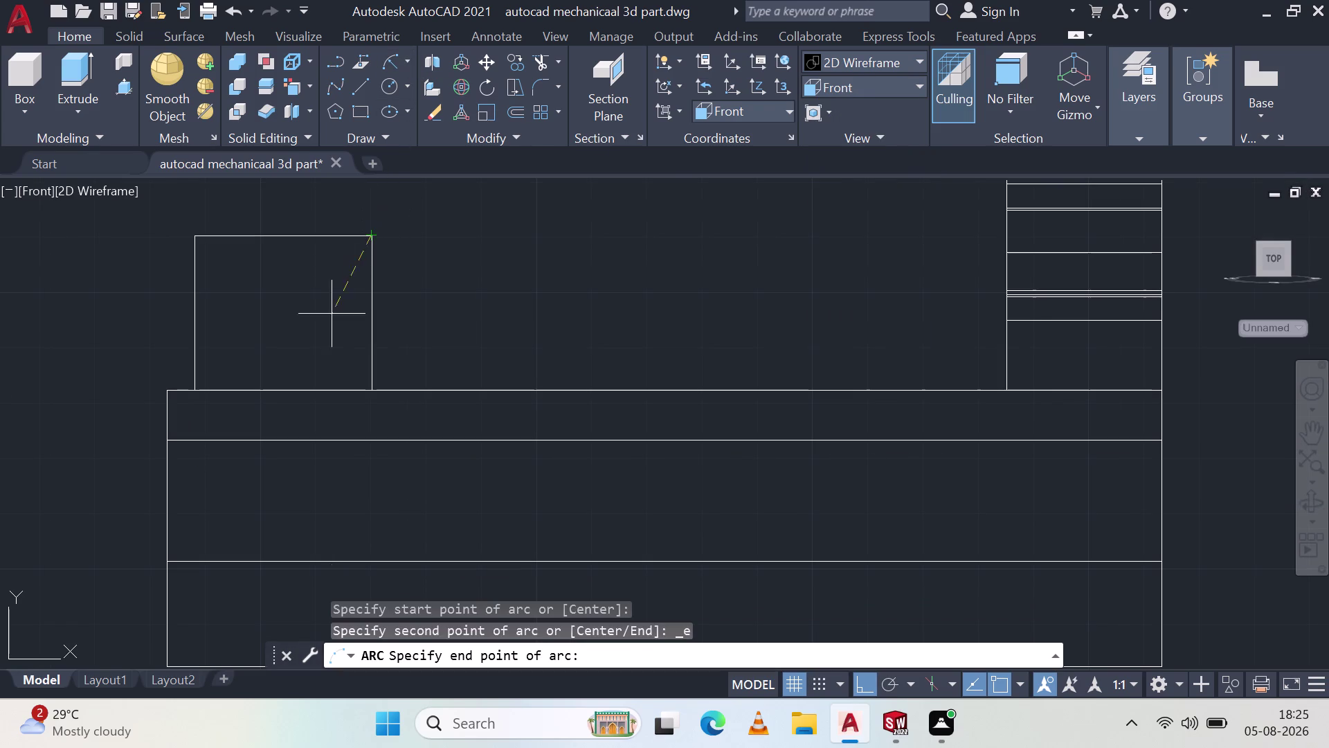
click(194, 393)
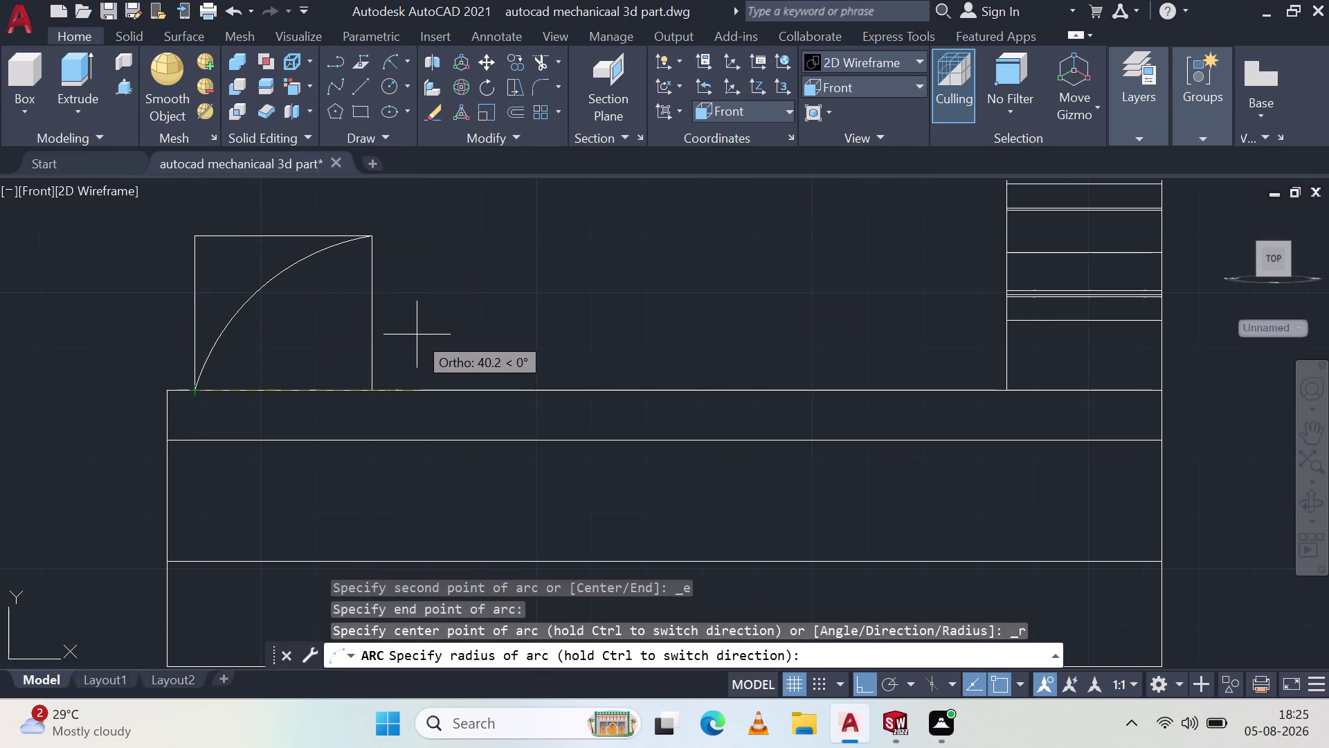
text(28)
key(Return)
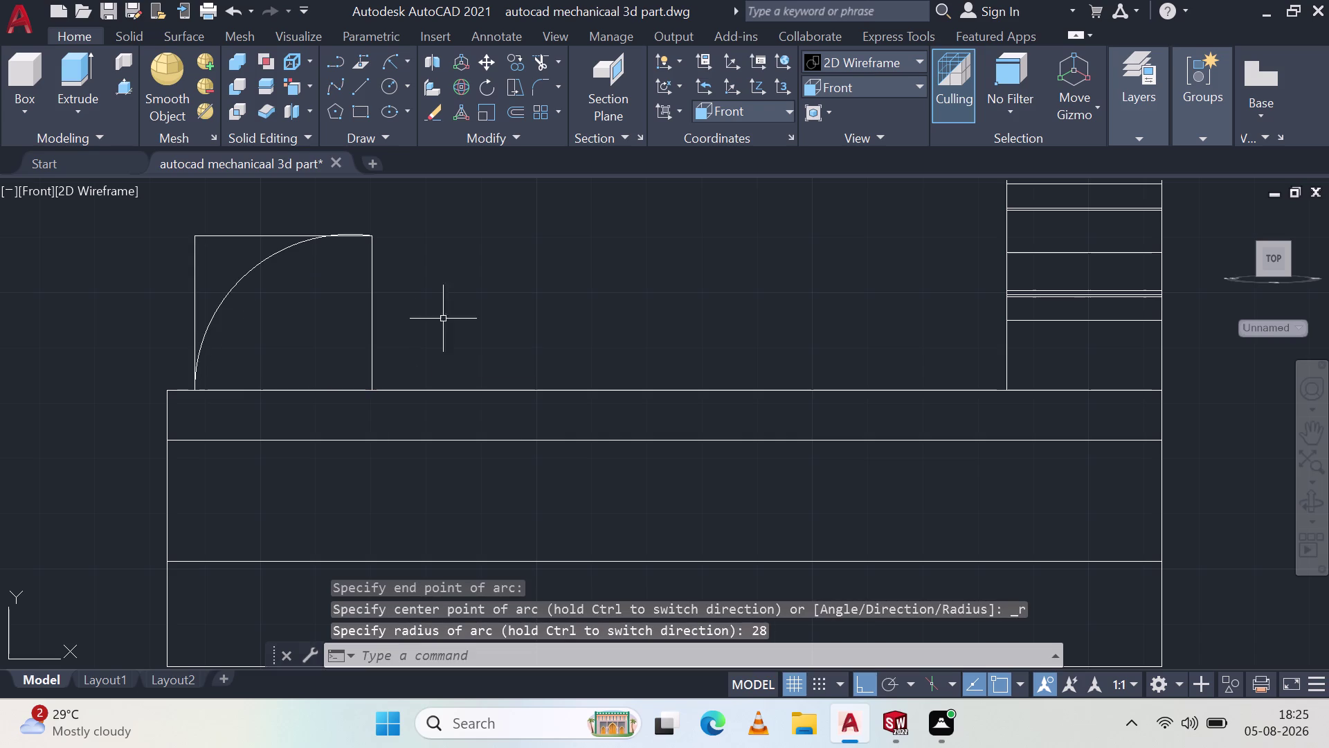
key(Escape)
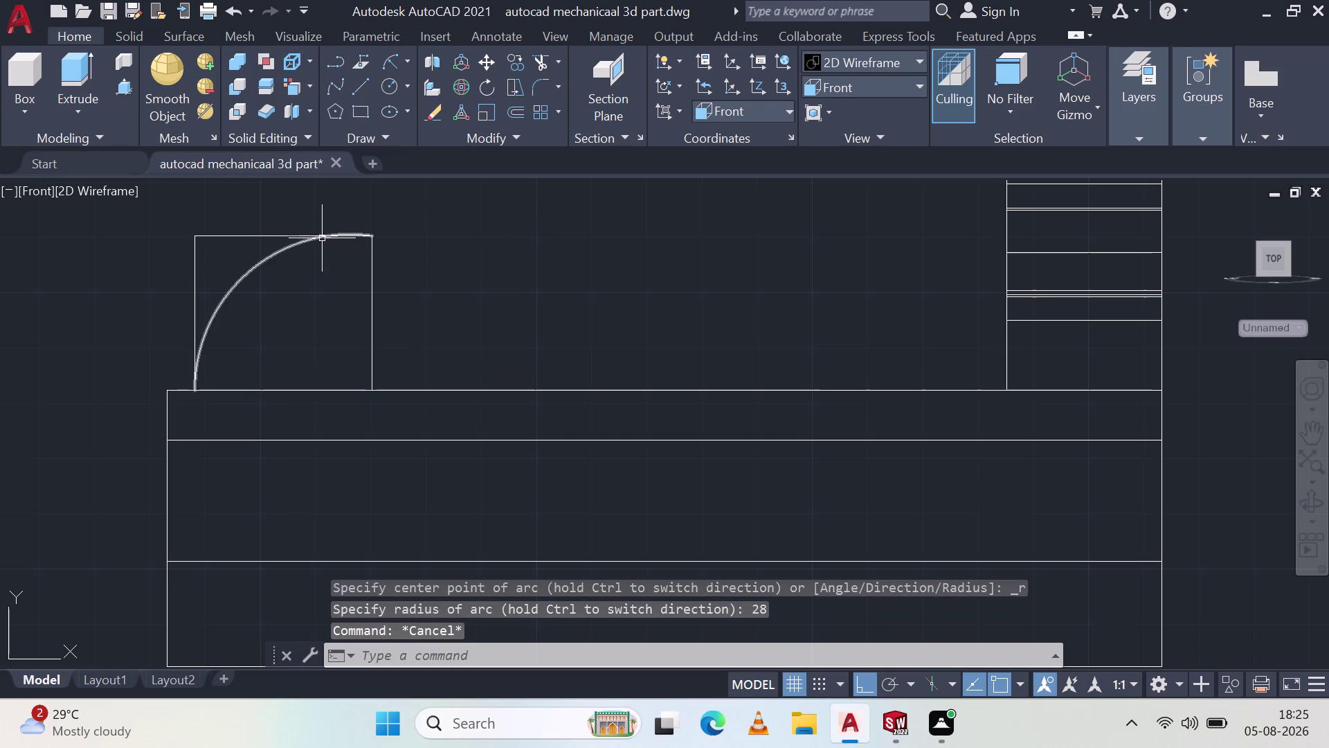
Zoom and pan to center the new arc and block in the view.
scroll(down, 3)
scroll(up, 3)
scroll(up, 3)
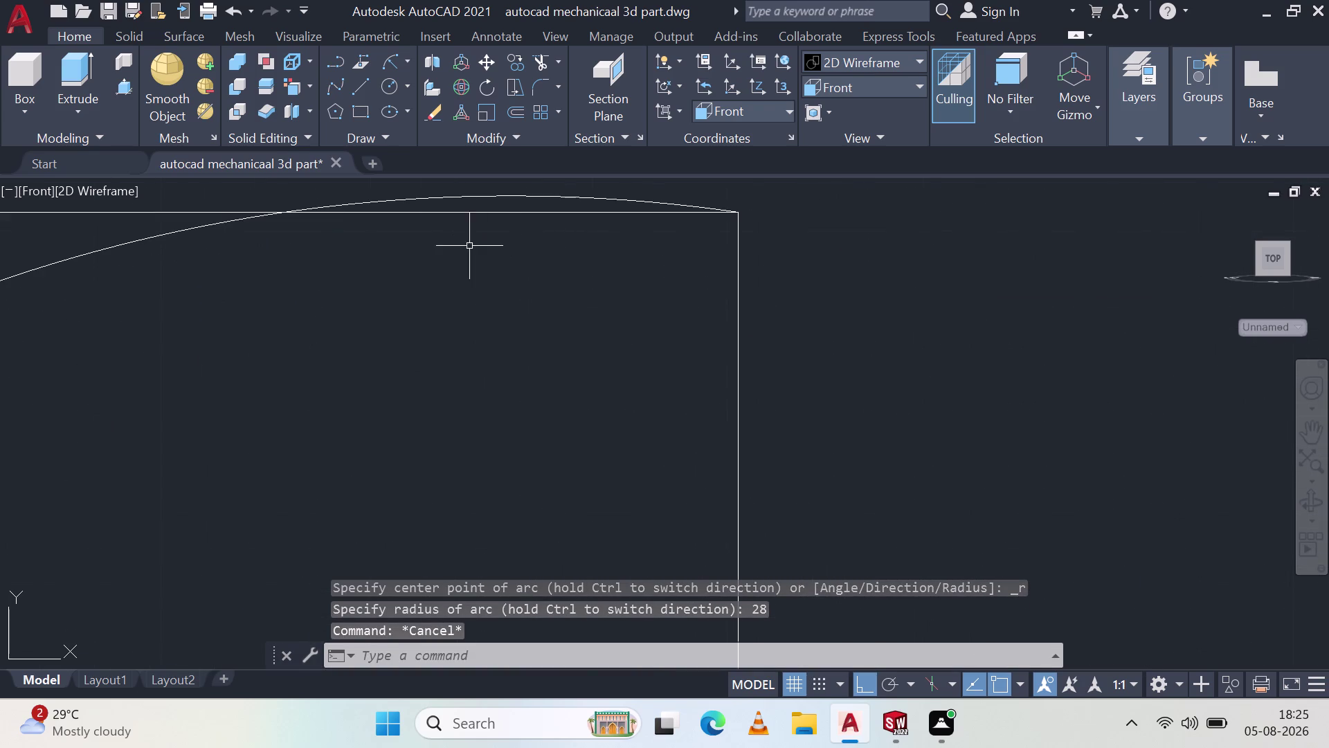
scroll(down, 3)
scroll(down, 3)
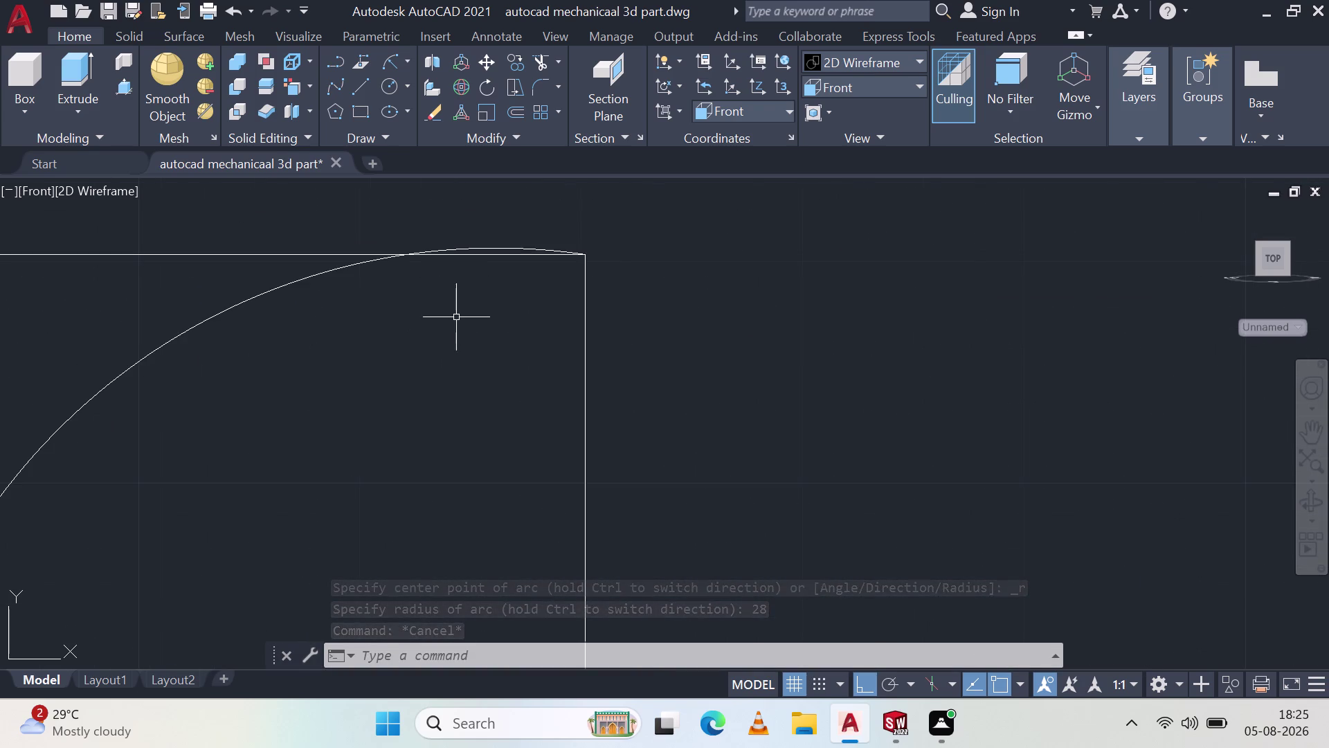
scroll(down, 3)
middle_drag(427, 378, 557, 334)
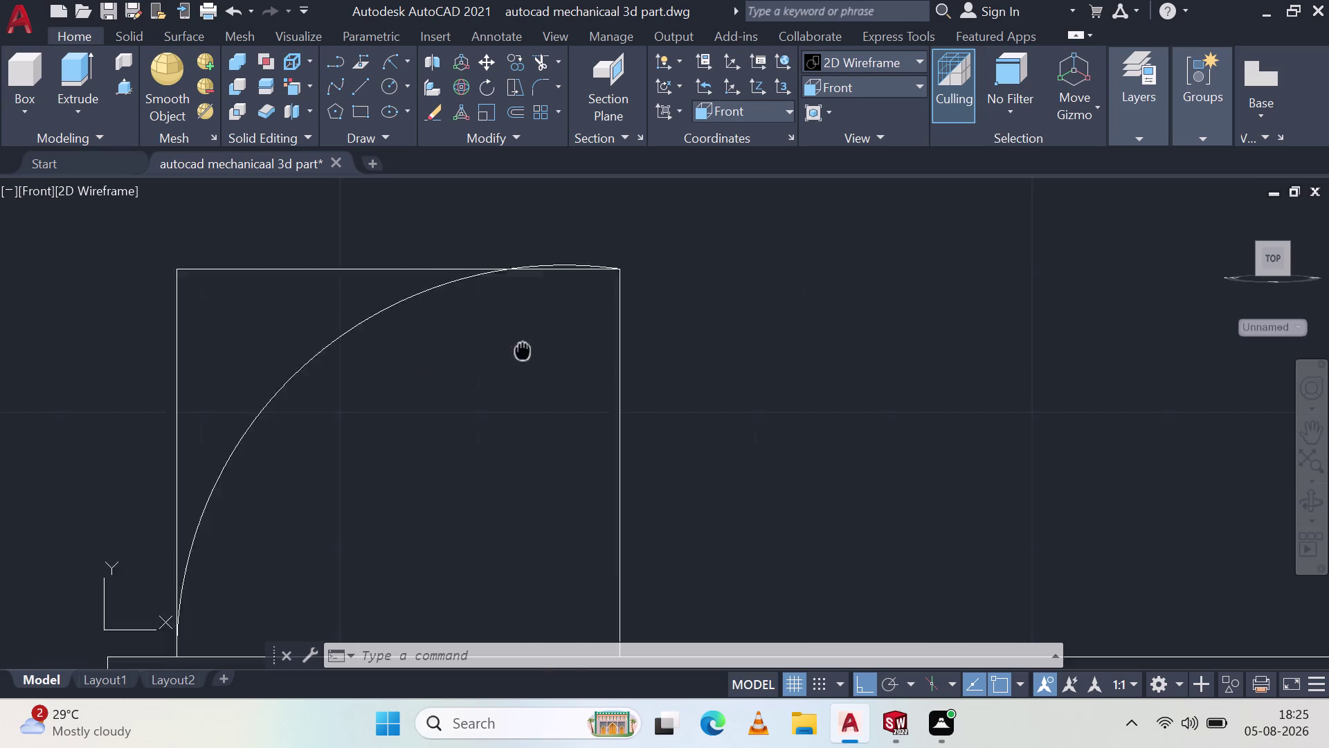
middle_drag(557, 335, 654, 348)
middle_click(654, 348)
scroll(up, 3)
scroll(down, 3)
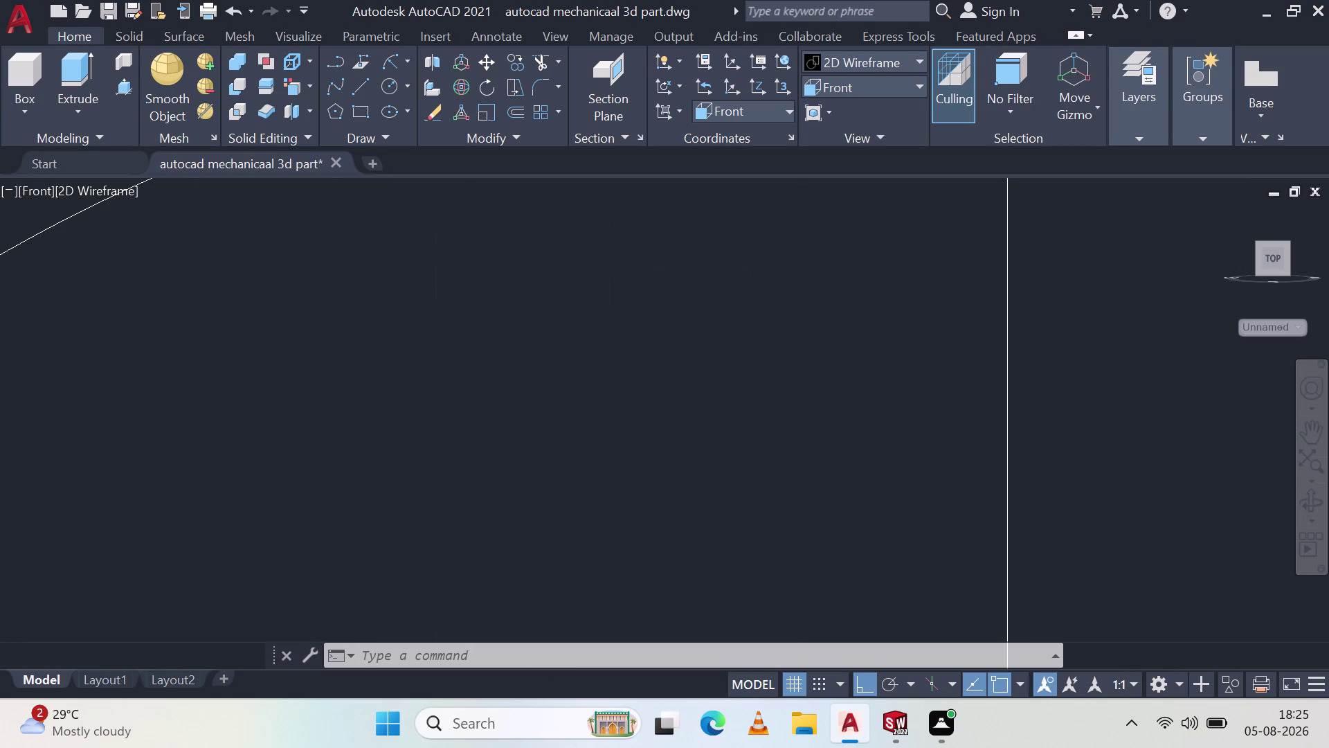
scroll(down, 3)
Erase the two rectangle outline edges around the arc, leaving only the arc.
click(457, 264)
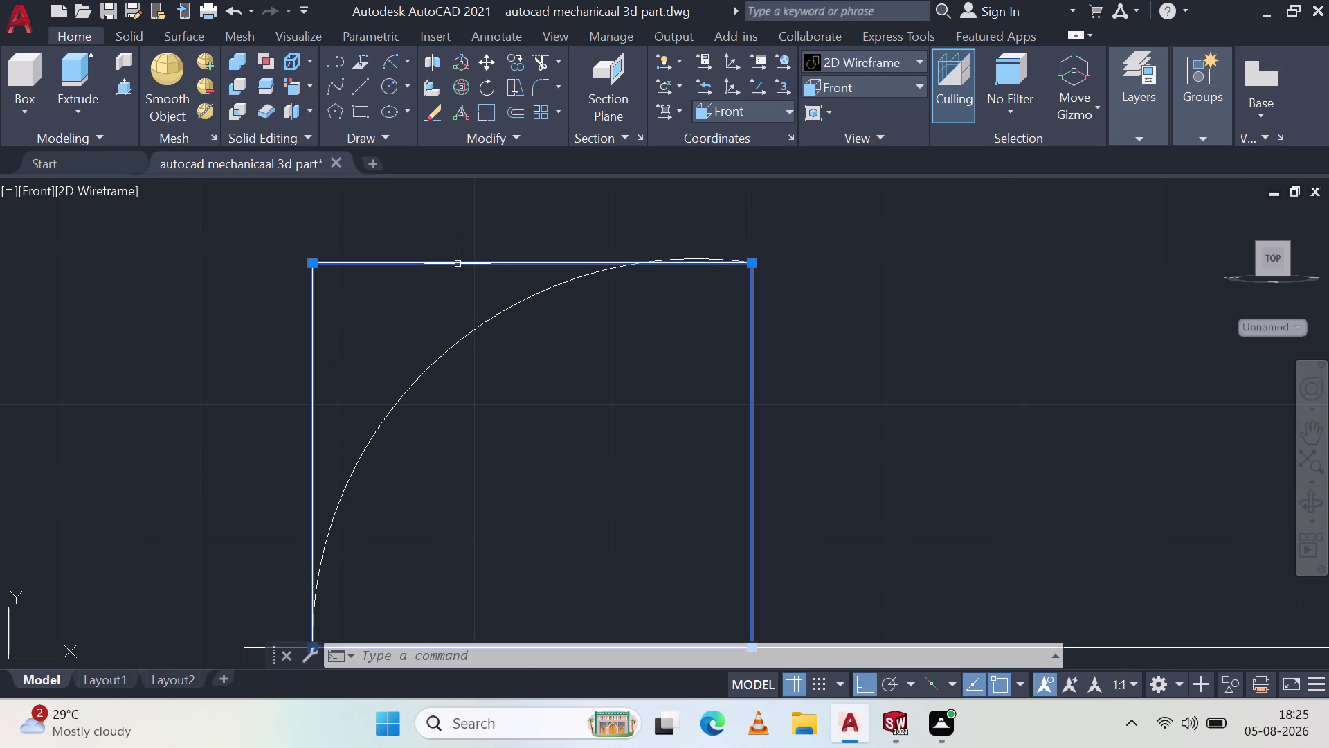
key(Escape)
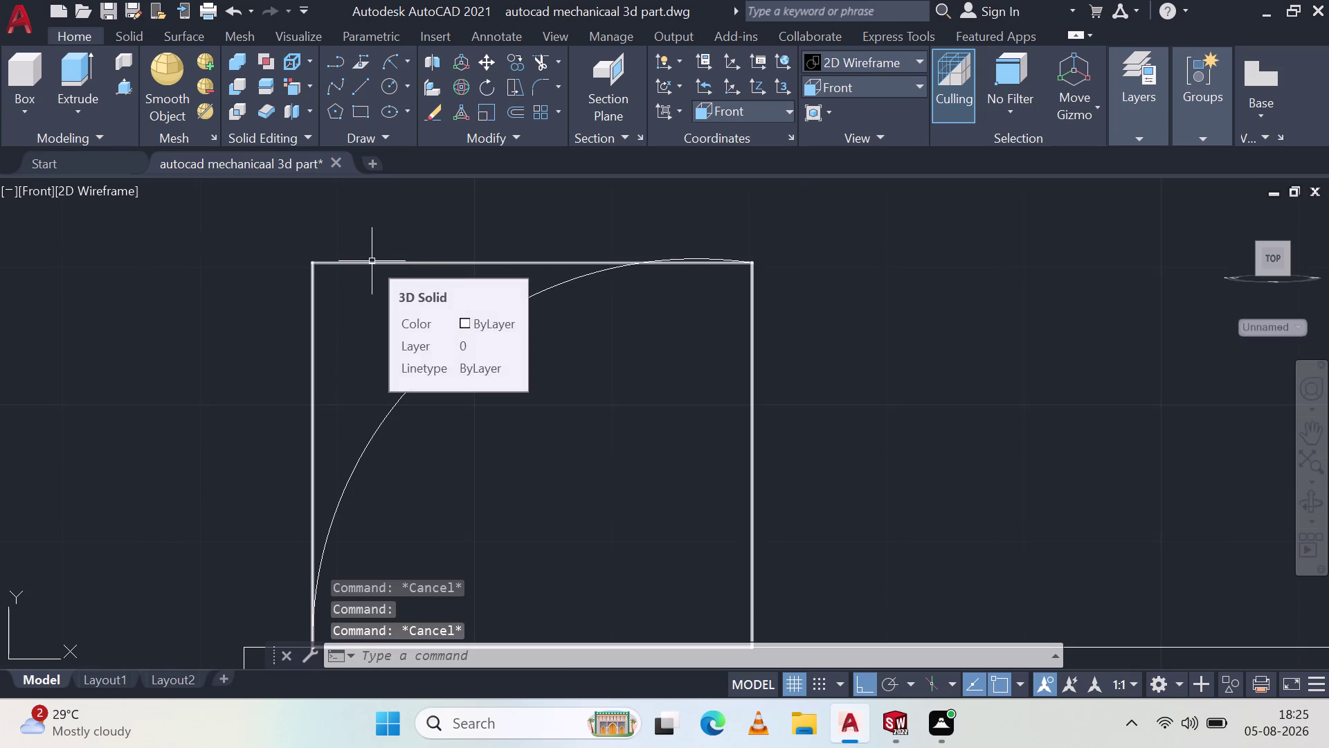
click(372, 261)
key(Delete)
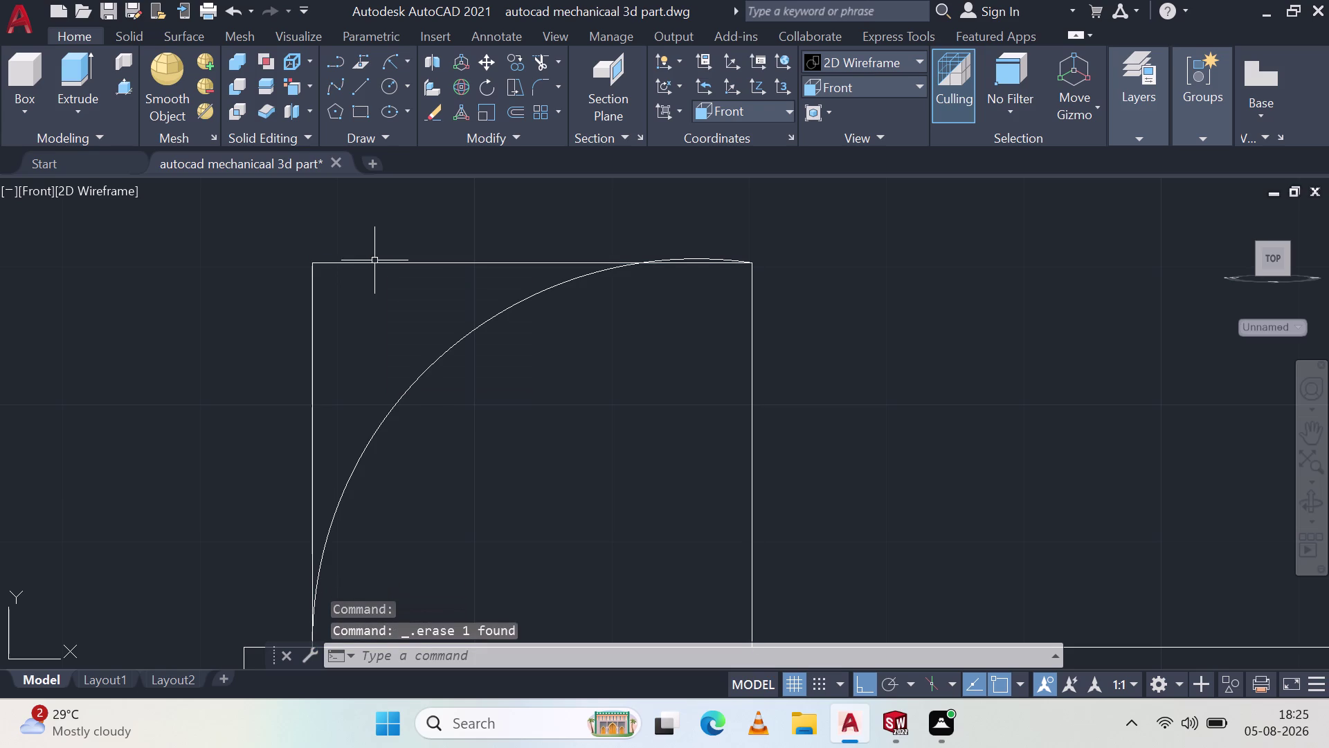
click(412, 261)
key(Delete)
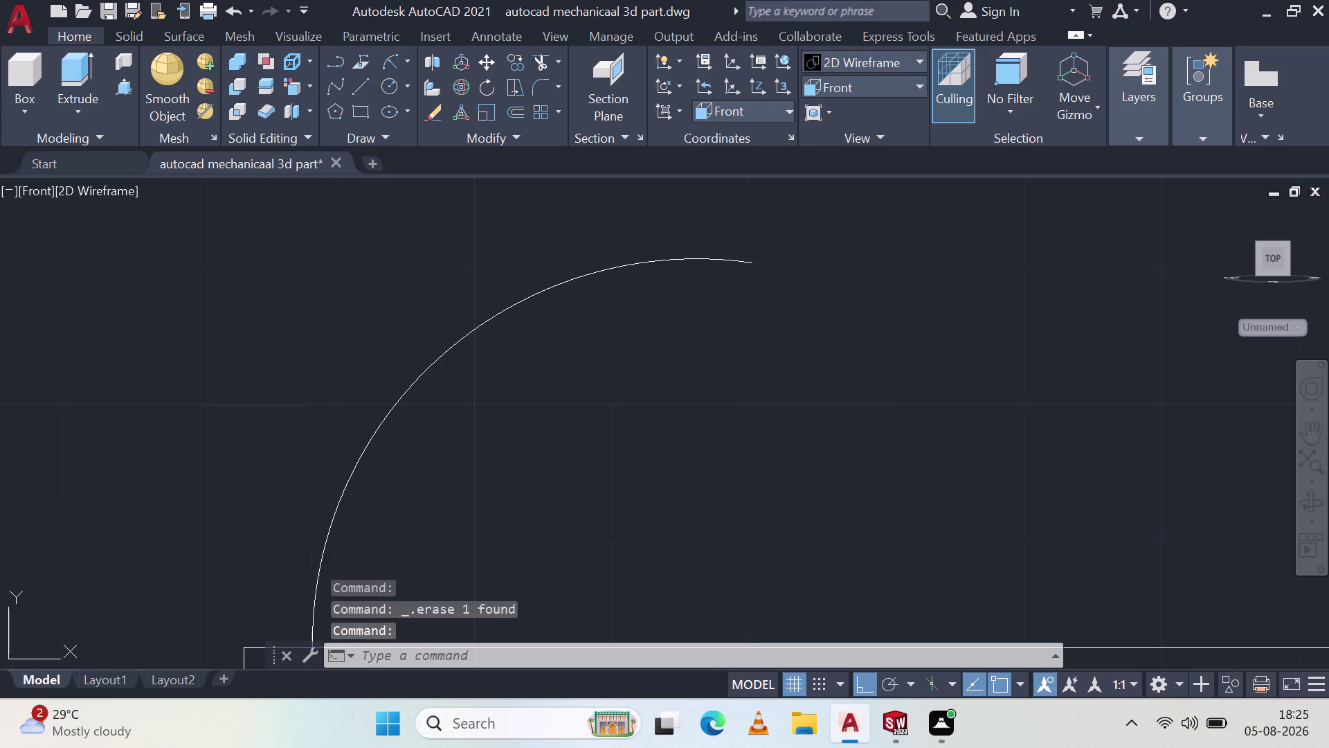
click(366, 87)
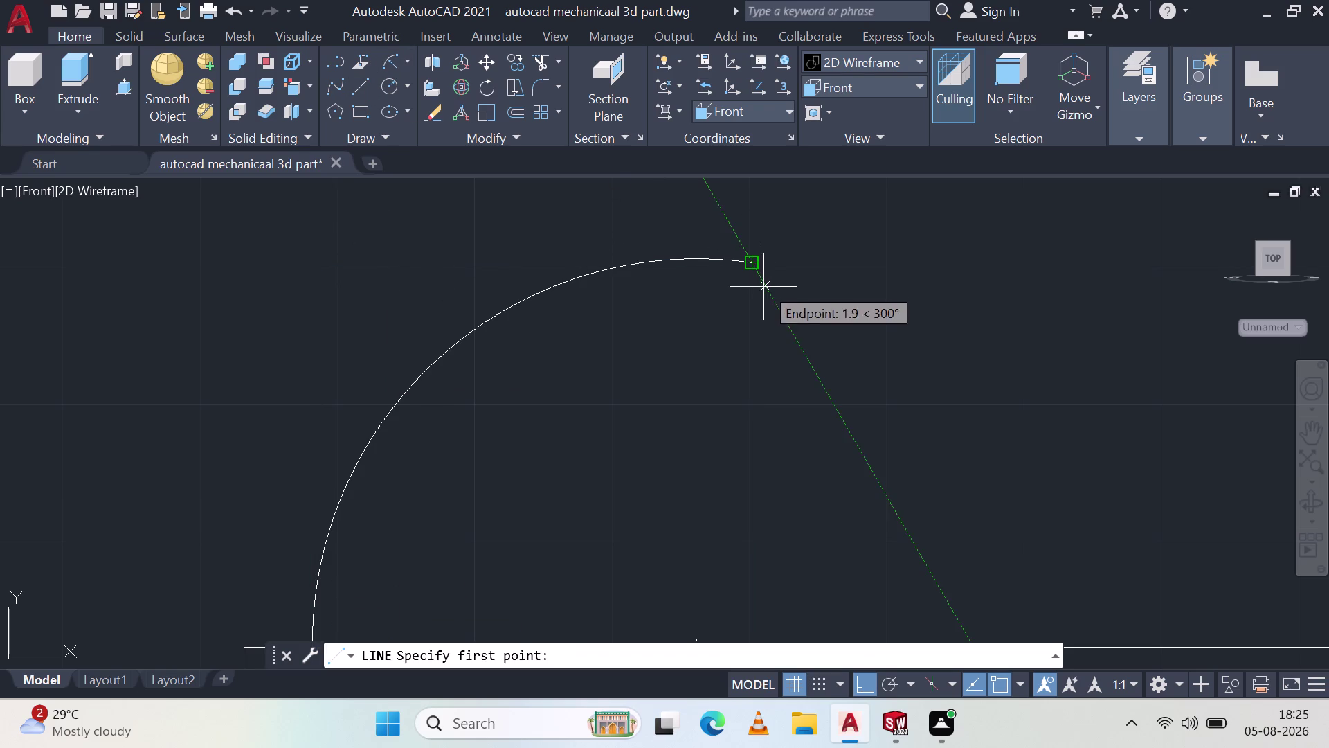
Draw the vertical edge from the arc's end down to the block's top edge.
click(757, 263)
scroll(down, 3)
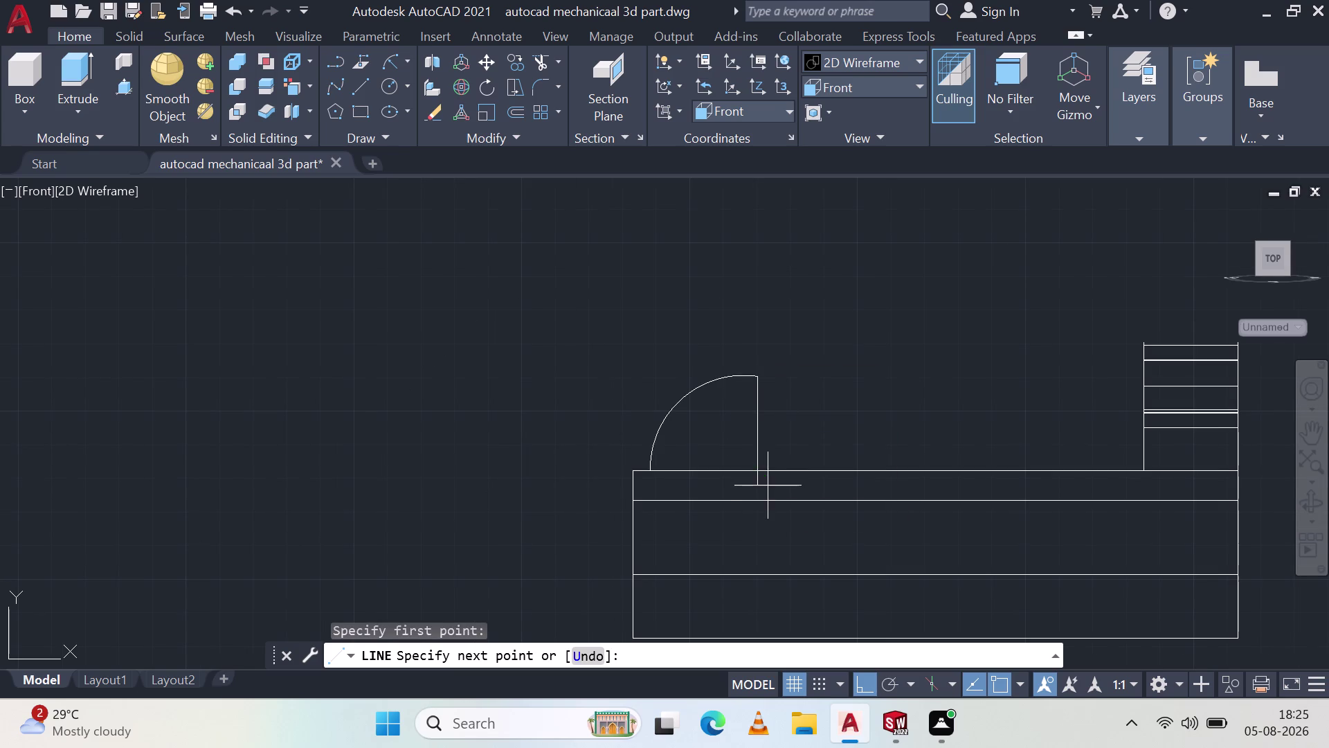
click(759, 471)
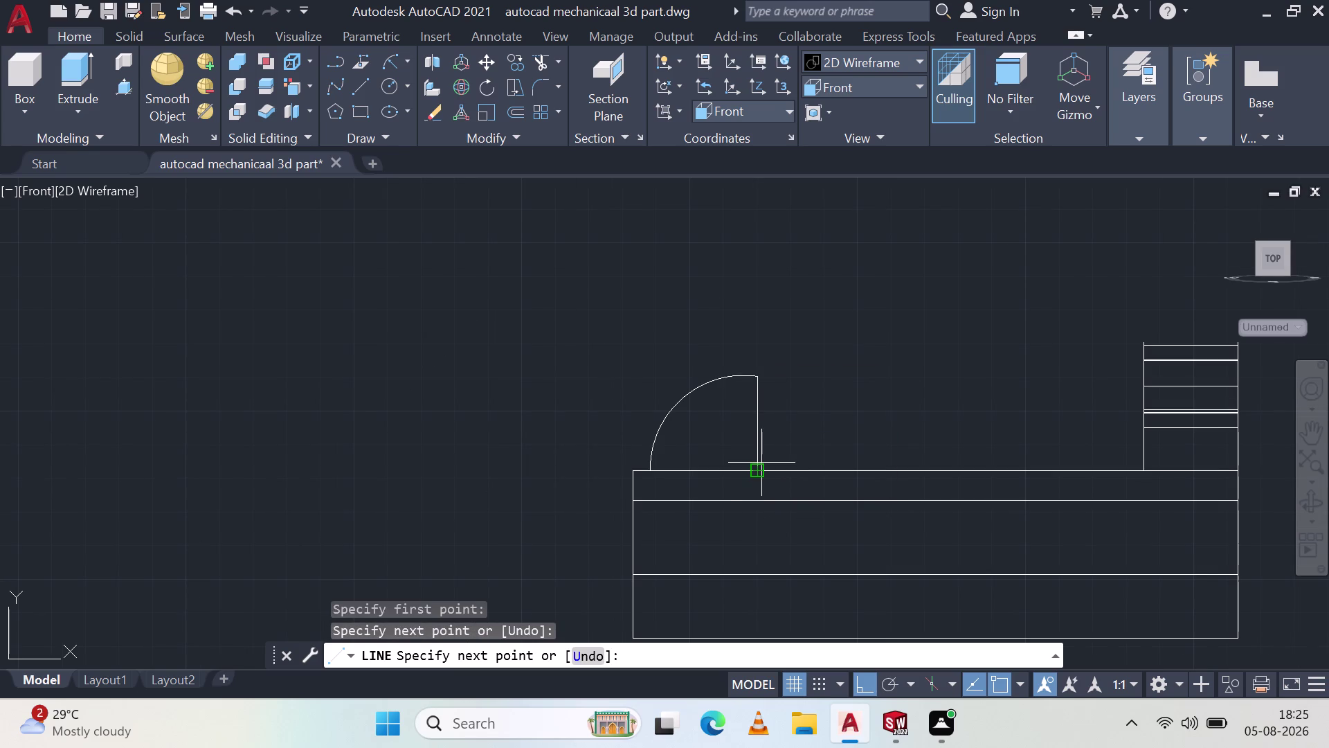
key(Escape)
middle_drag(756, 389, 770, 477)
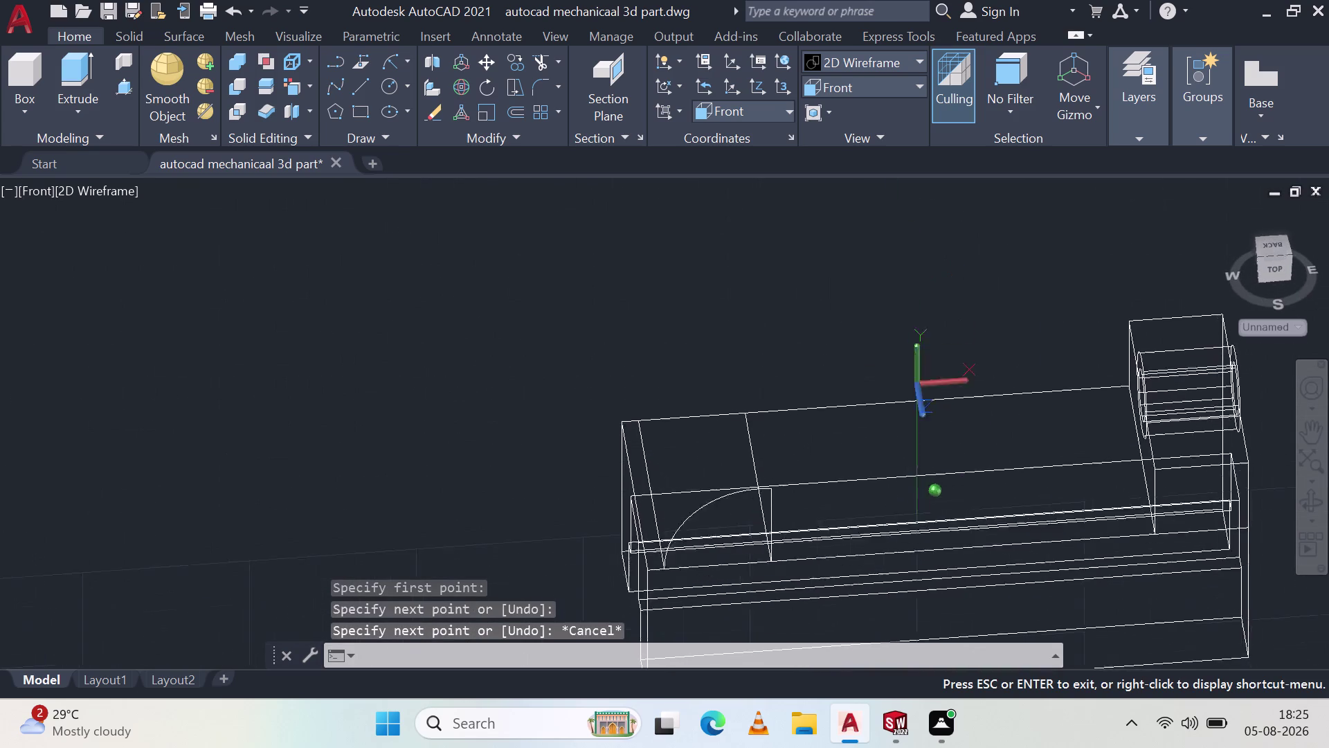
middle_drag(771, 477, 930, 416)
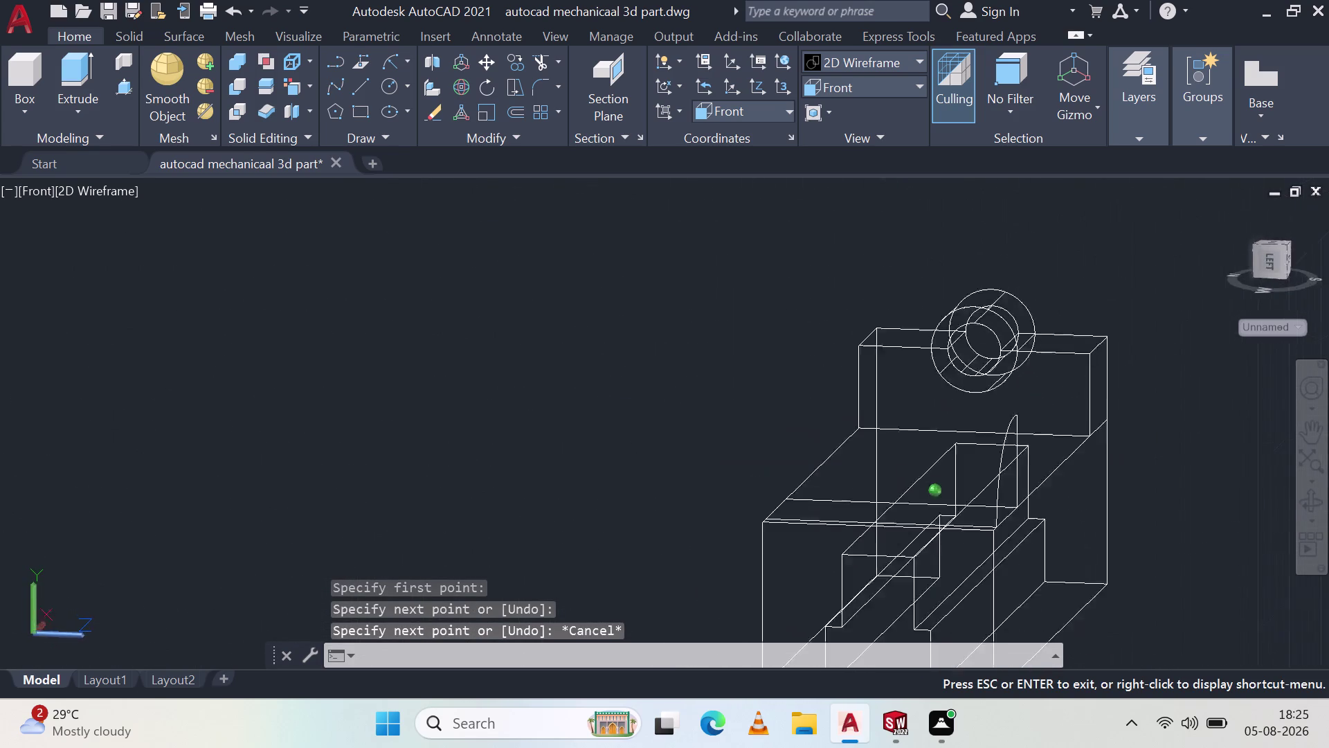
middle_drag(930, 416, 724, 394)
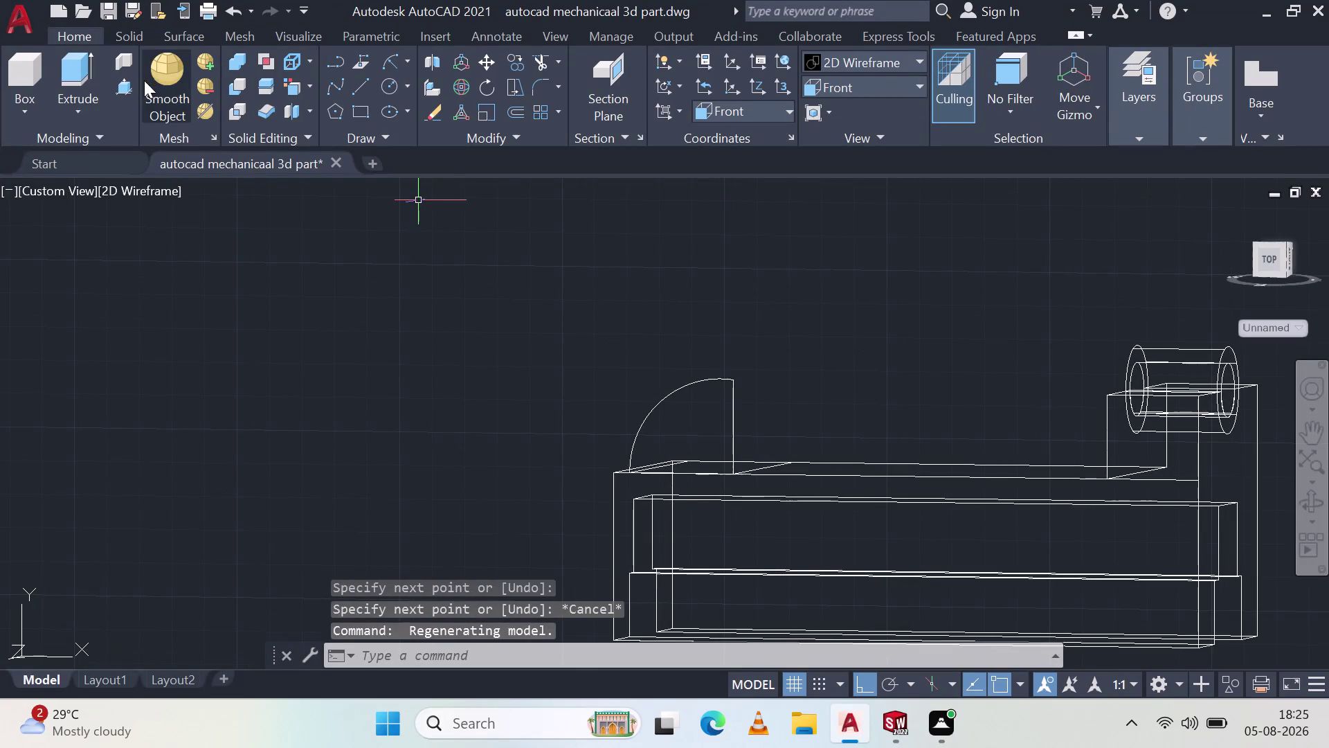
click(117, 88)
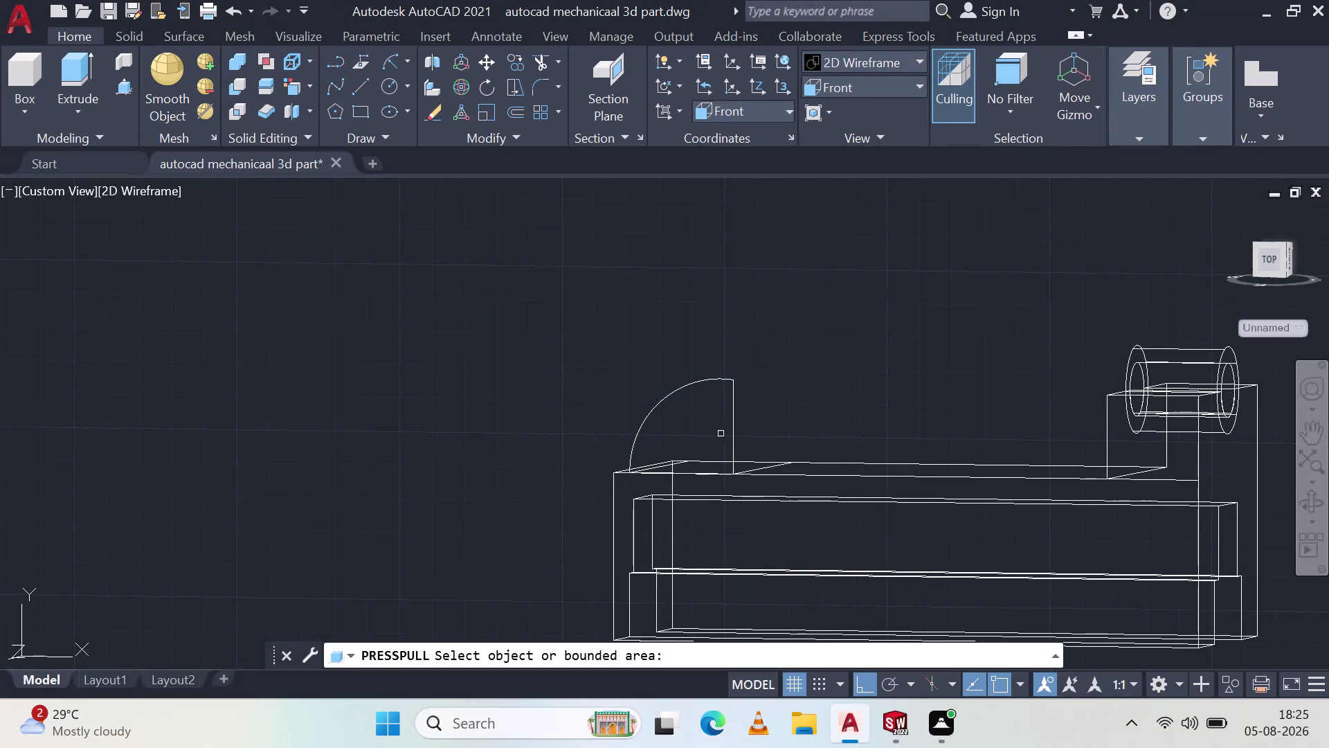
key(Escape)
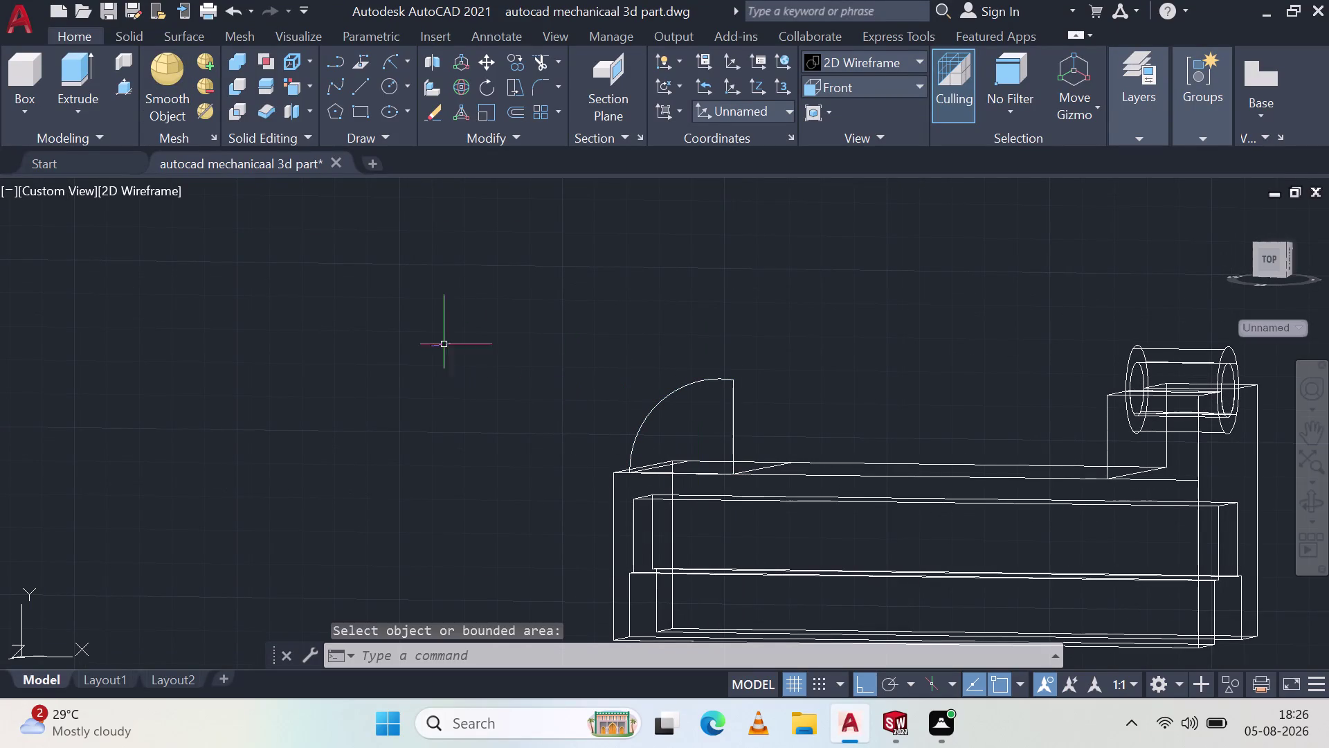
Start a base line at the arc's foot, then cancel the misplaced attempt.
click(367, 84)
scroll(down, 3)
scroll(up, 3)
middle_drag(729, 491, 592, 295)
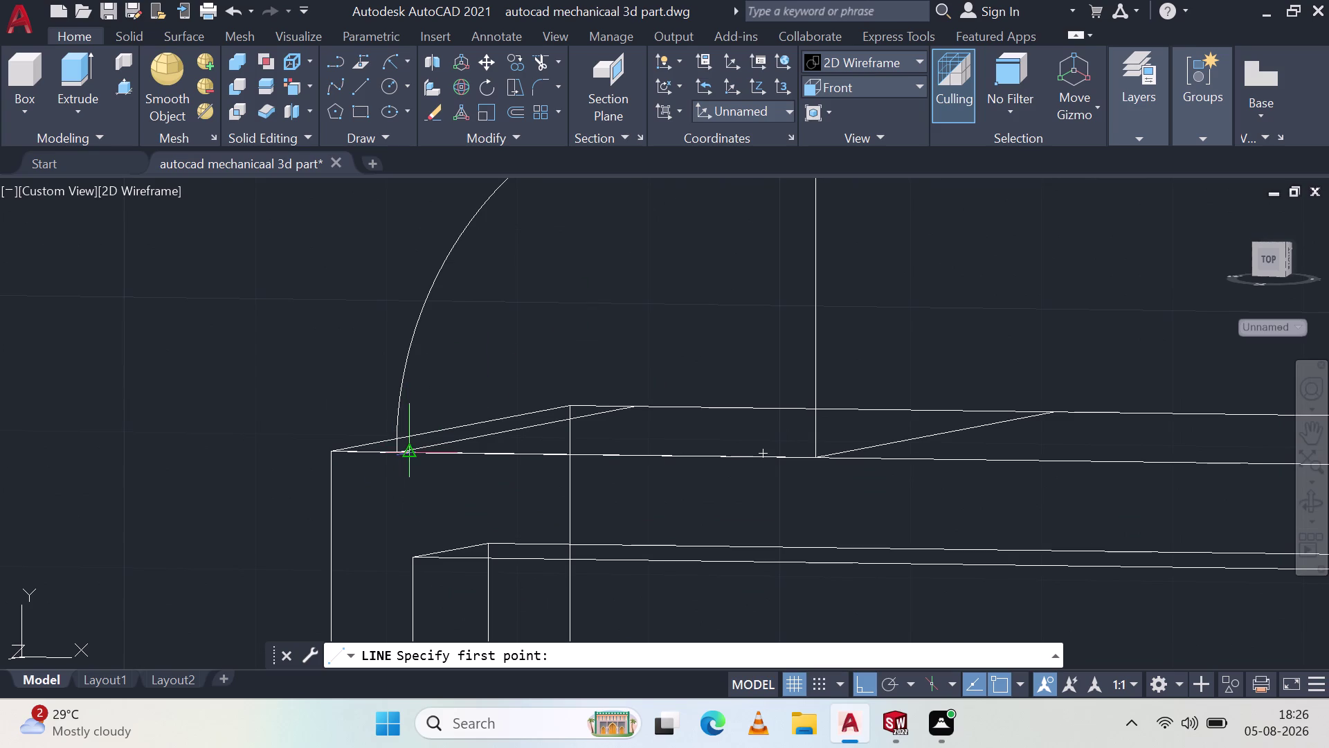
middle_drag(396, 425, 411, 465)
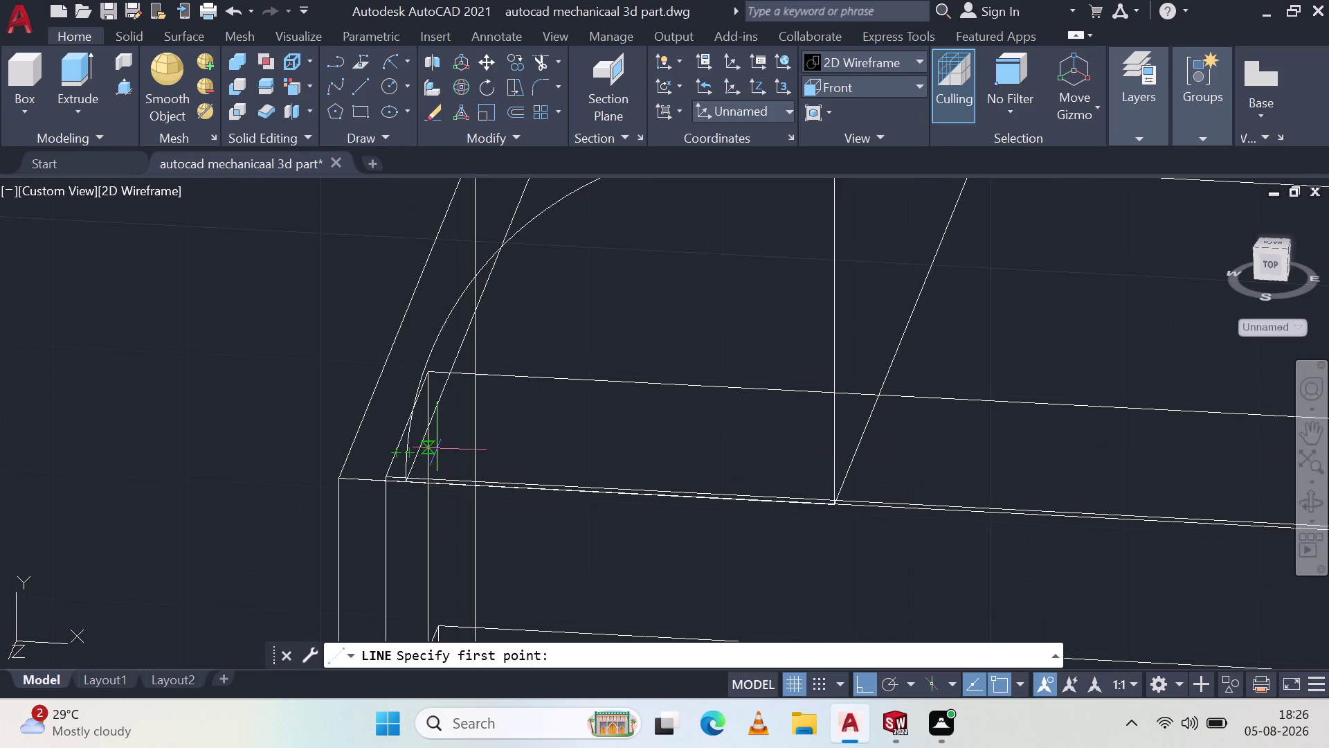
scroll(up, 3)
scroll(up, 3)
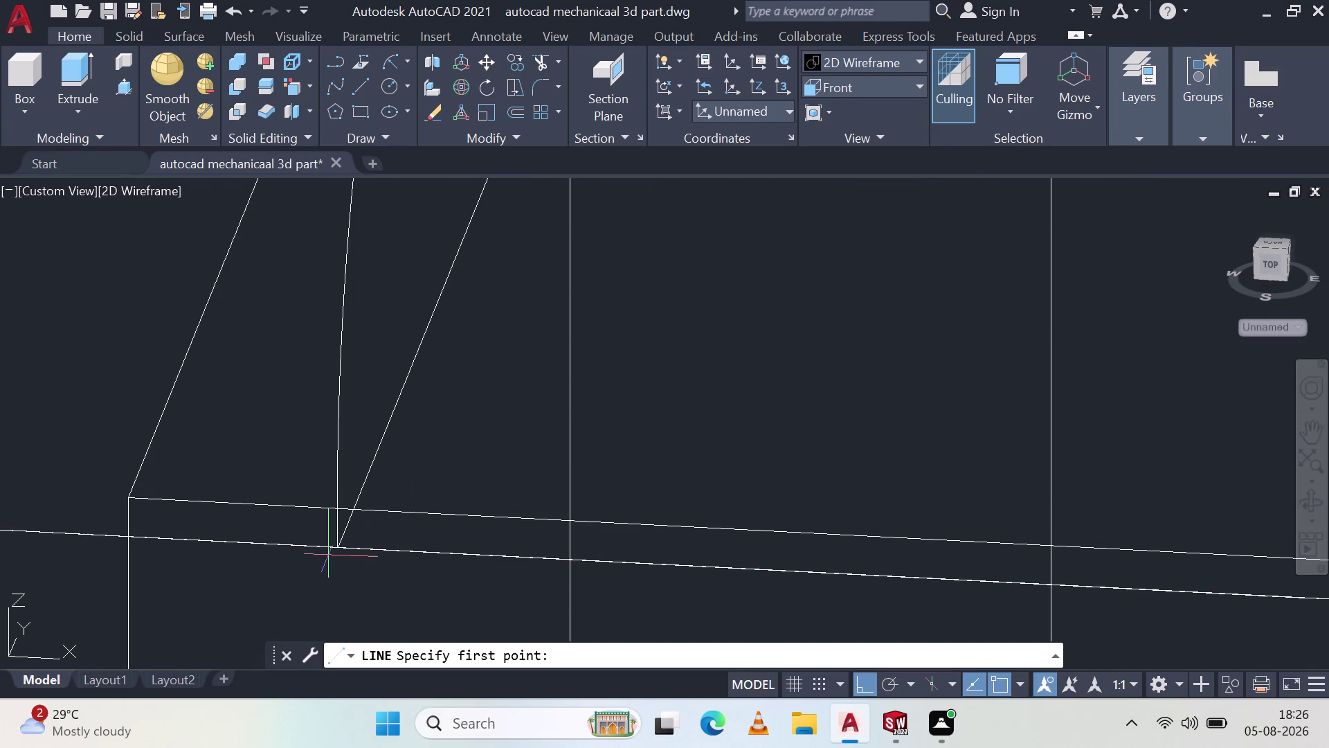
click(336, 547)
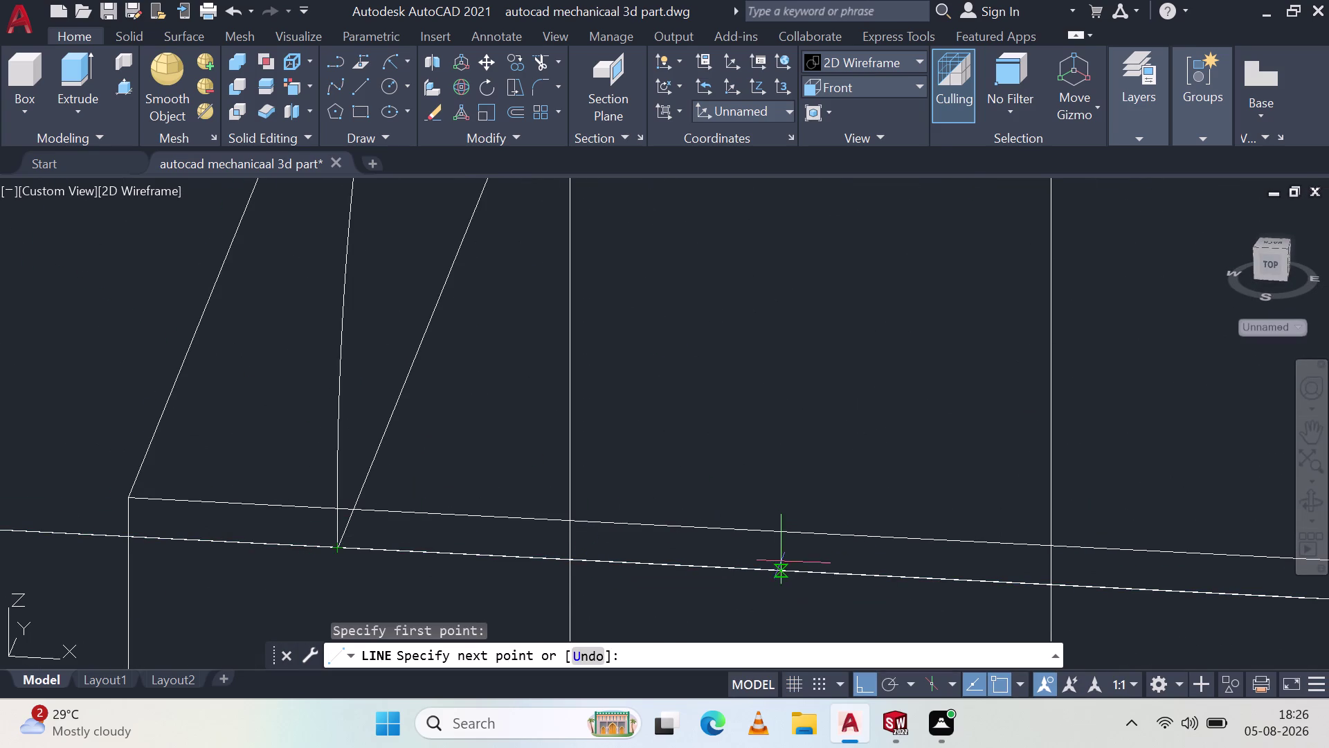
middle_drag(783, 563, 424, 365)
scroll(up, 3)
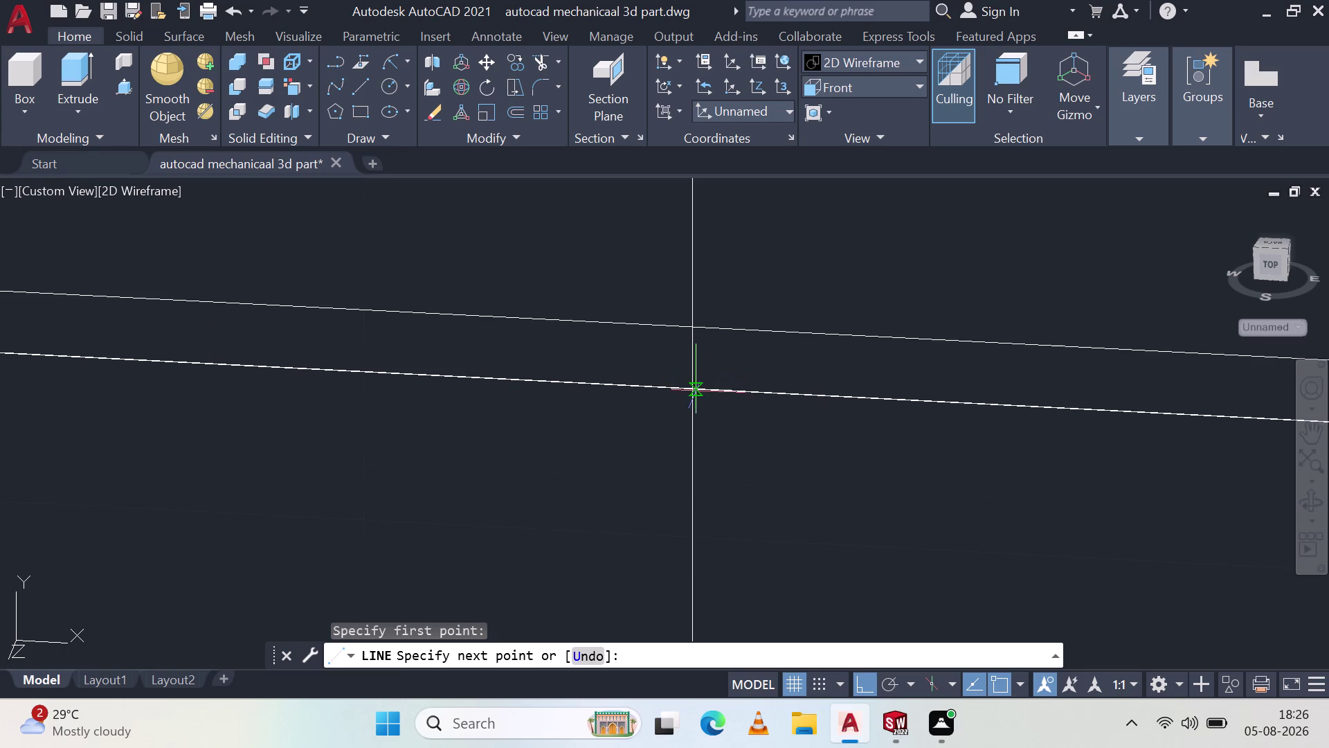
scroll(down, 3)
scroll(up, 3)
scroll(down, 3)
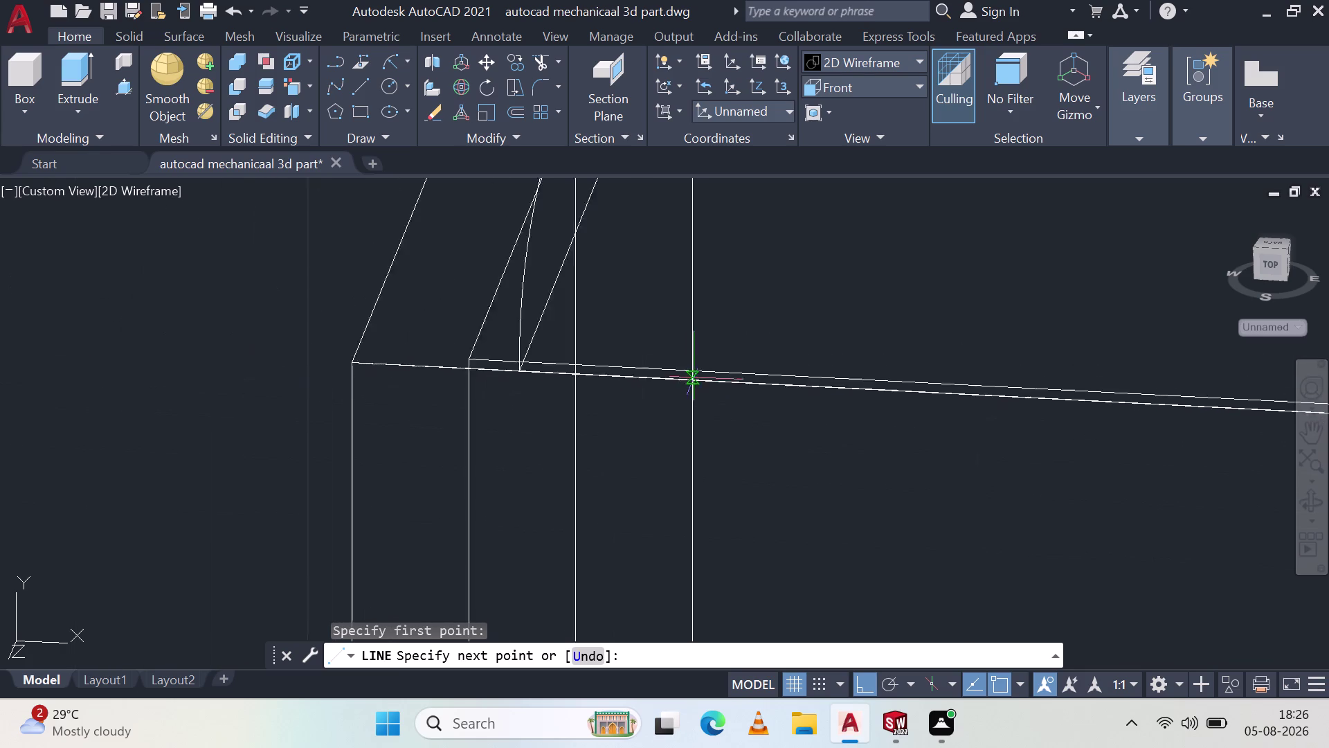
scroll(up, 3)
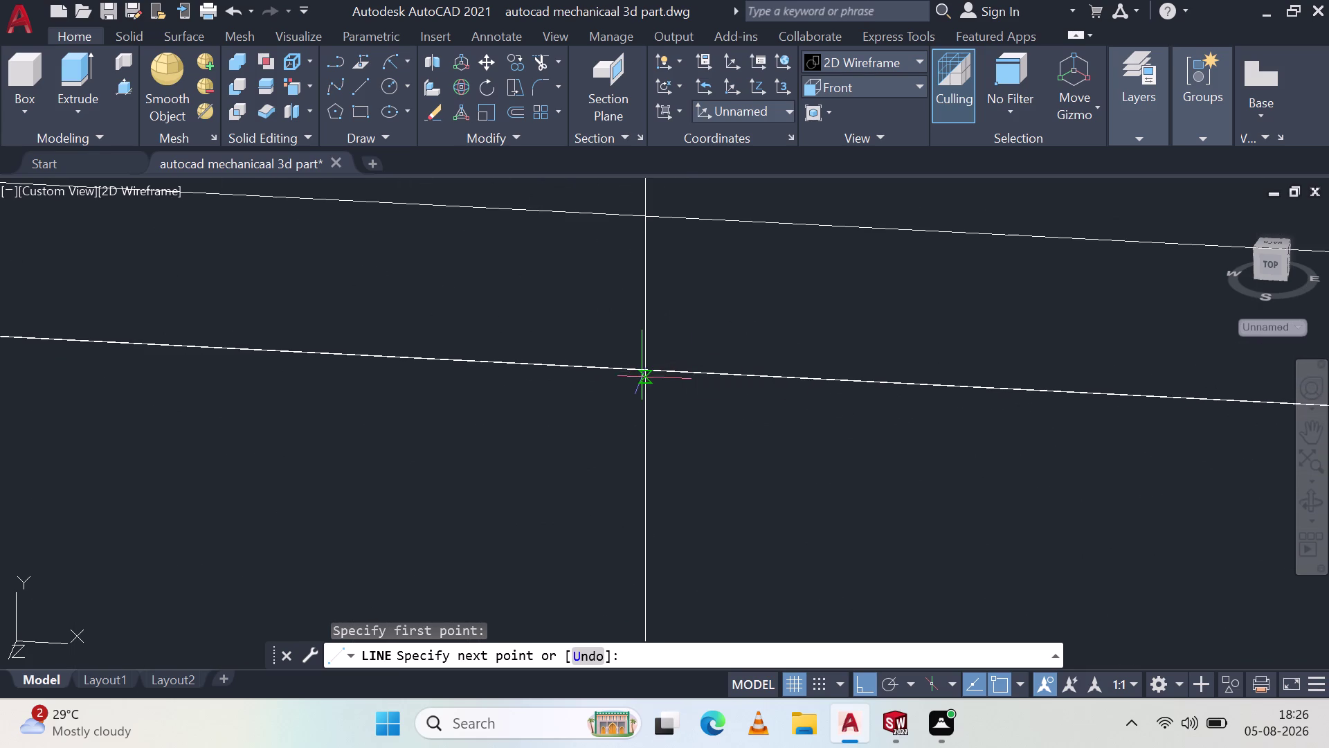
scroll(up, 3)
scroll(down, 3)
scroll(down, 3)
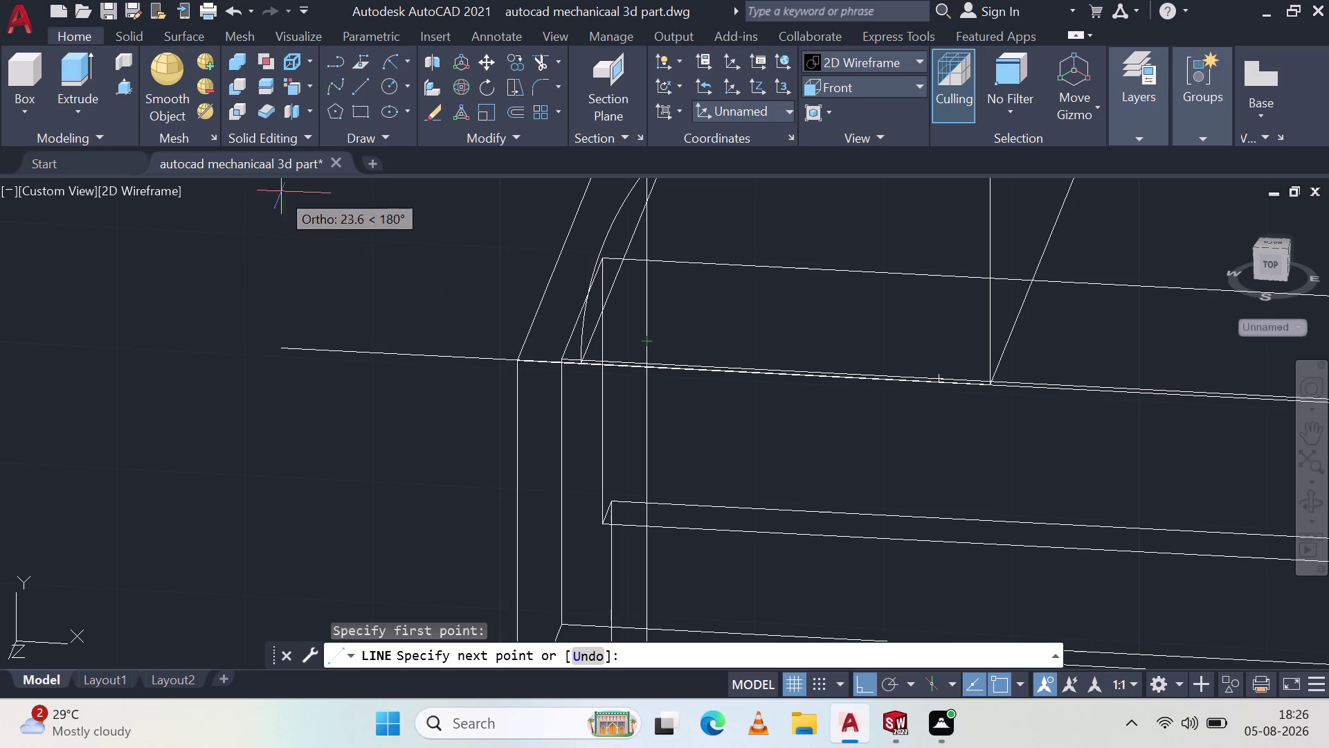
key(Escape)
Draw the base line from the arc's foot to the vertical edge's foot.
key(Escape)
click(366, 78)
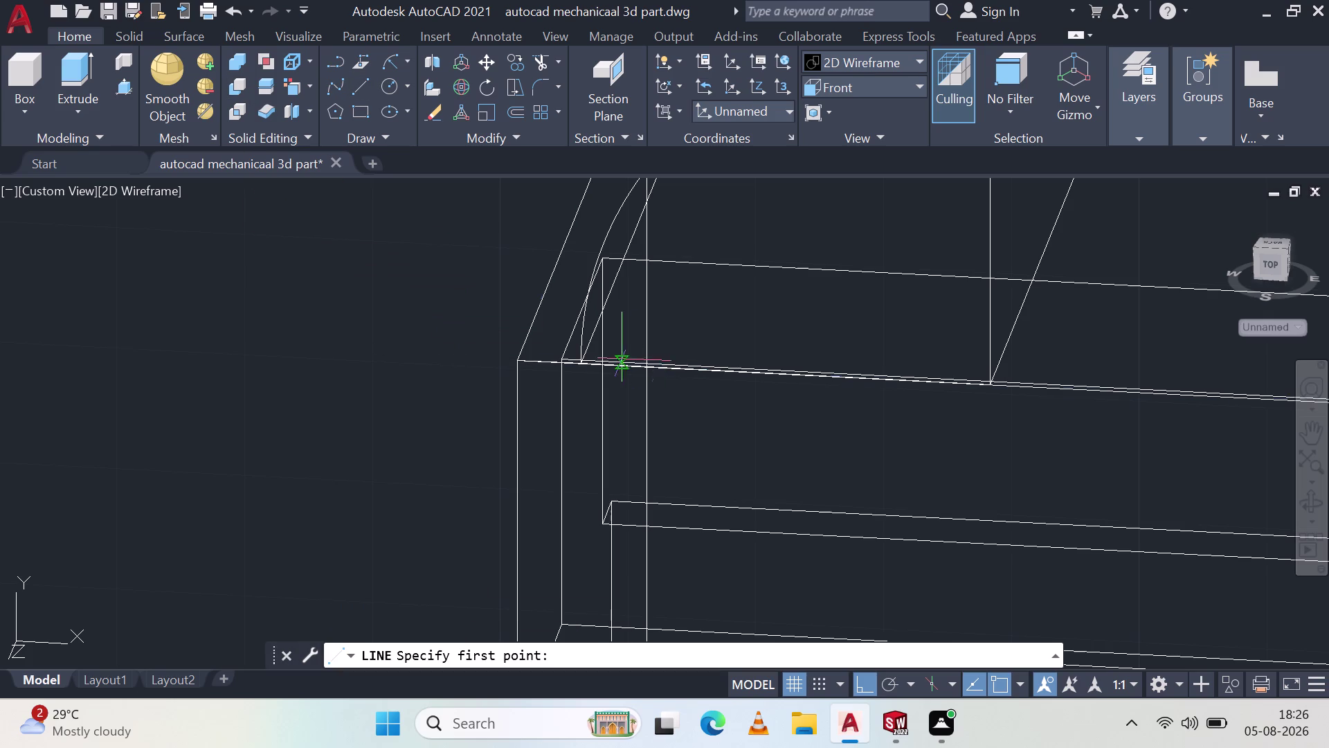
scroll(up, 3)
scroll(up, 3)
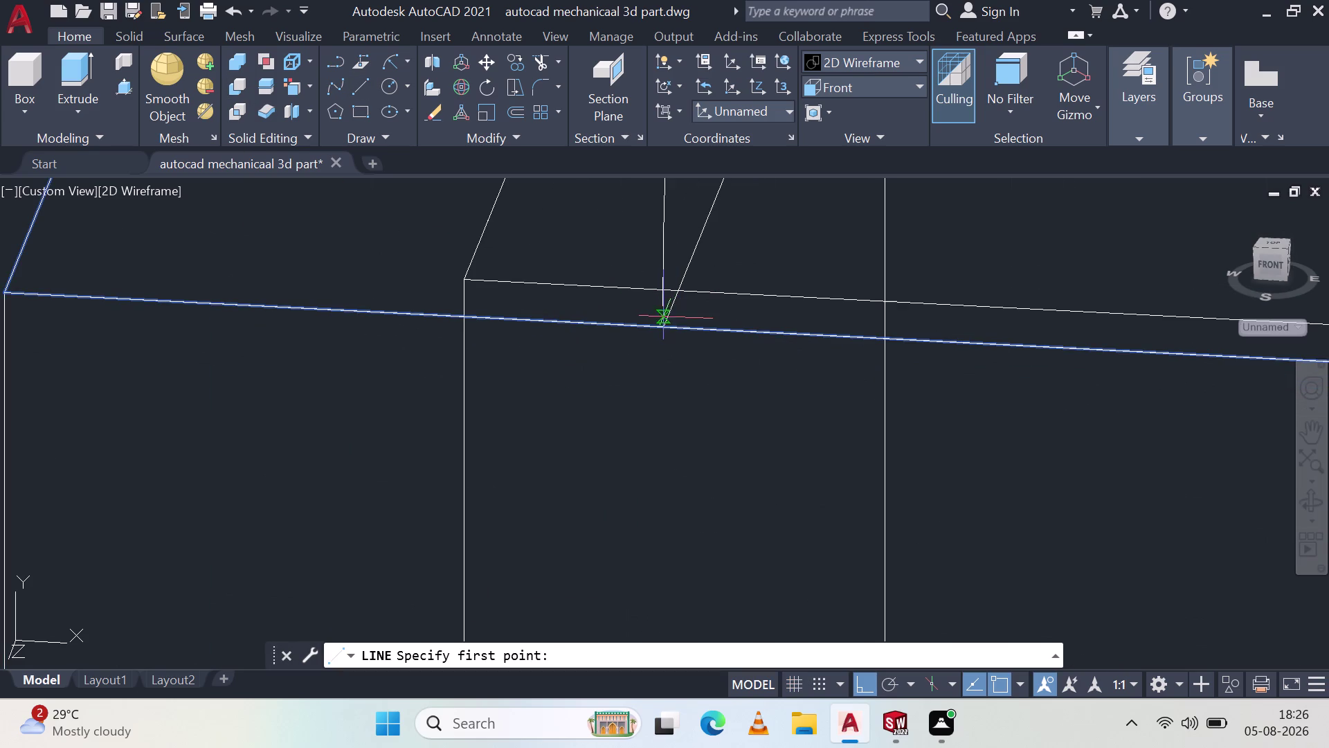
click(663, 323)
scroll(down, 3)
middle_drag(787, 342, 211, 284)
scroll(up, 3)
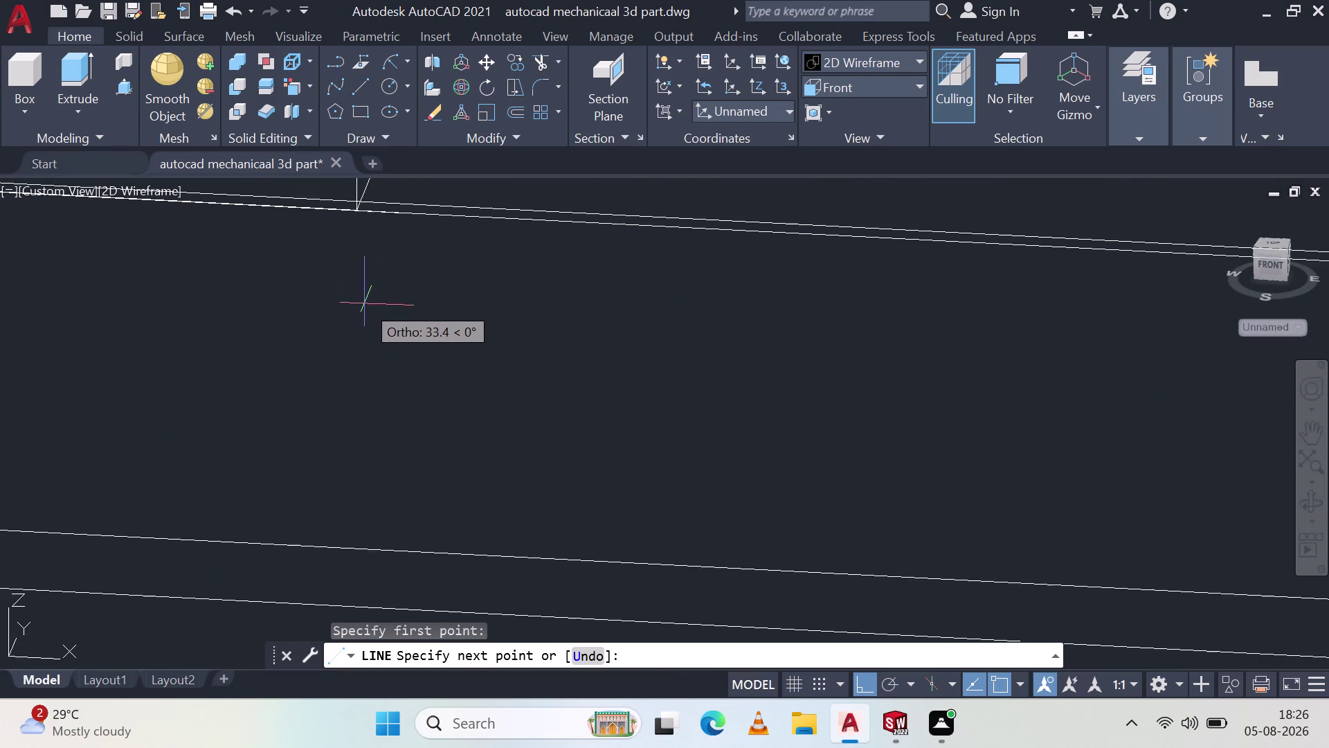
middle_drag(344, 235, 386, 364)
scroll(up, 3)
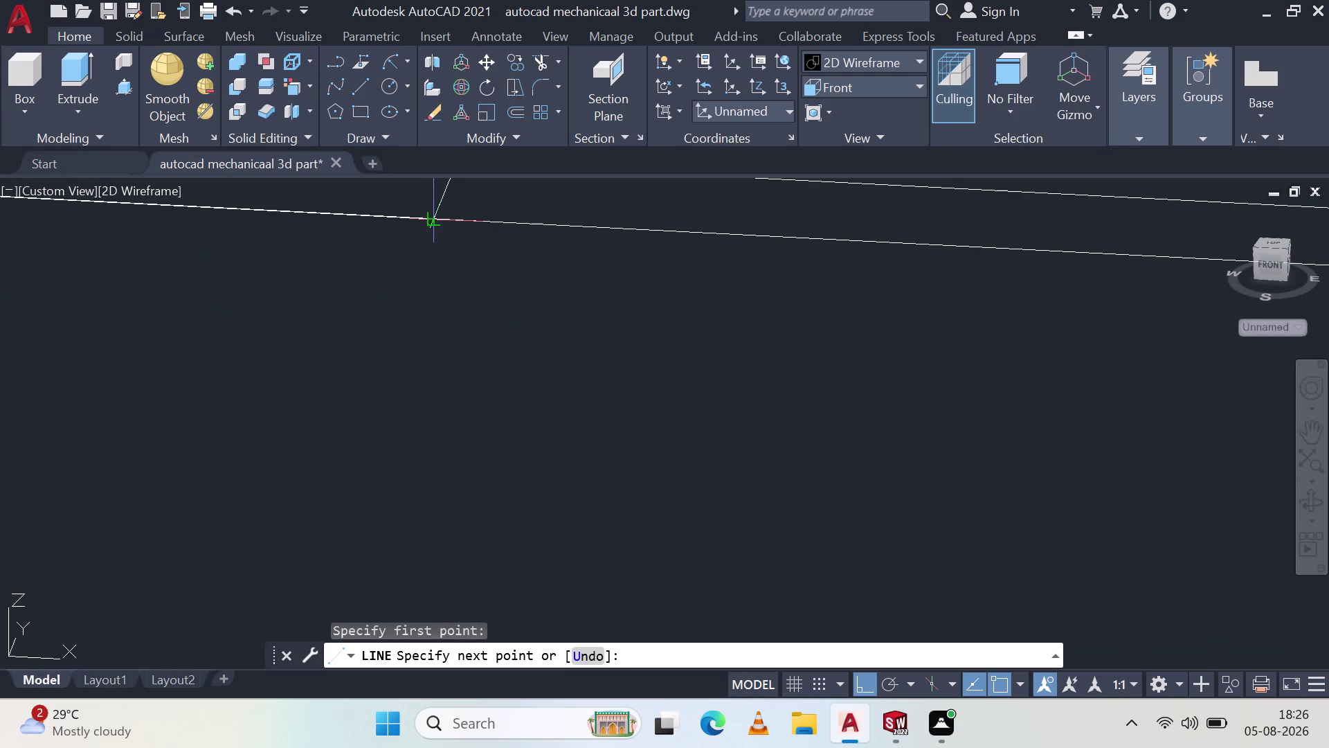
click(434, 215)
middle_drag(460, 180, 529, 384)
scroll(up, 3)
scroll(down, 3)
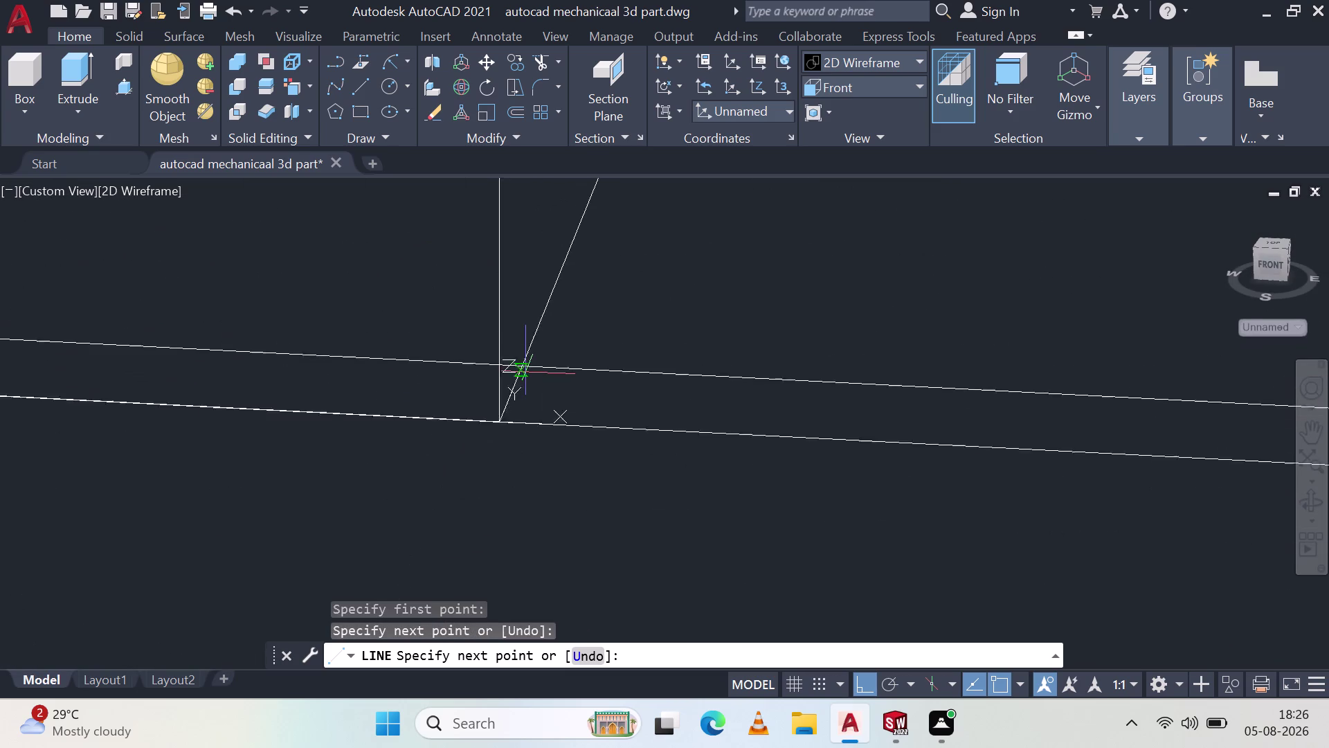
scroll(down, 3)
scroll(down, 3)
key(Escape)
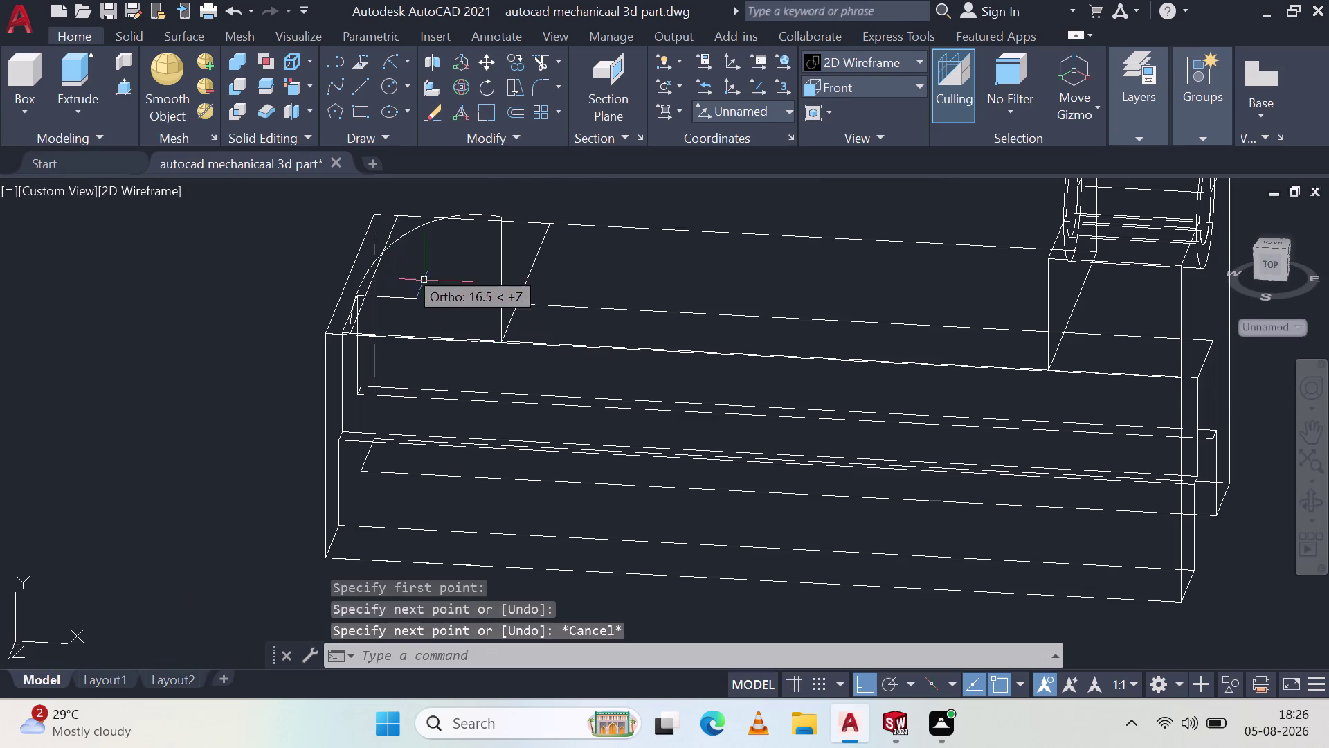
Join the base line, vertical edge and arc into one spline with J.
scroll(up, 3)
scroll(up, 3)
click(432, 311)
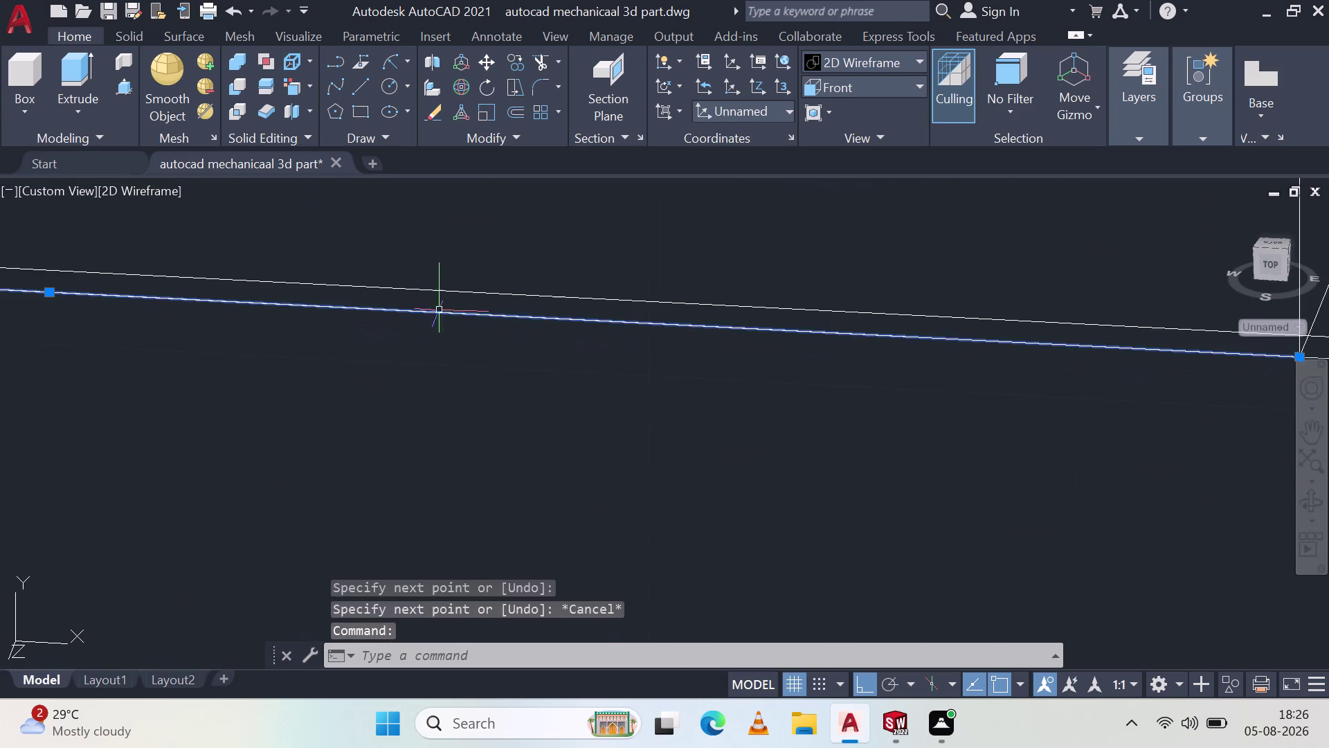
scroll(down, 3)
click(511, 208)
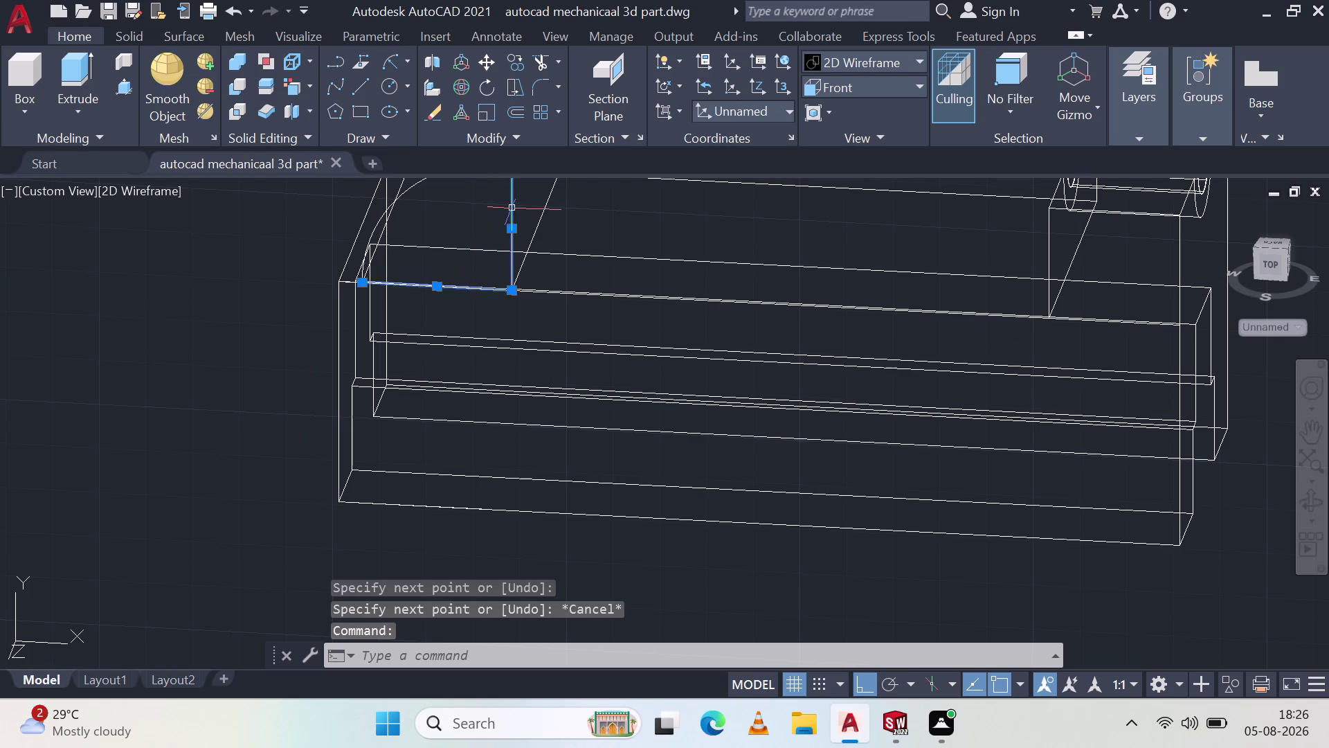
middle_drag(466, 218, 482, 340)
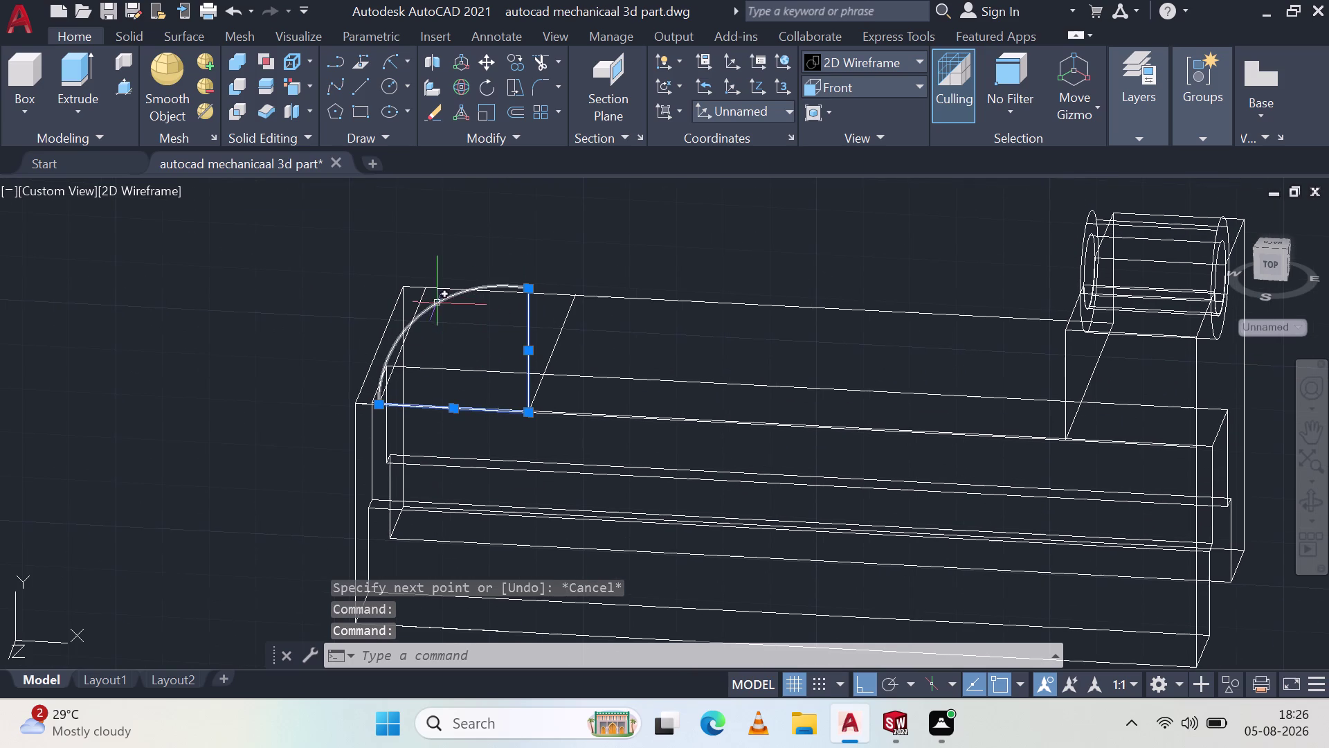
click(437, 303)
key(j)
key(space)
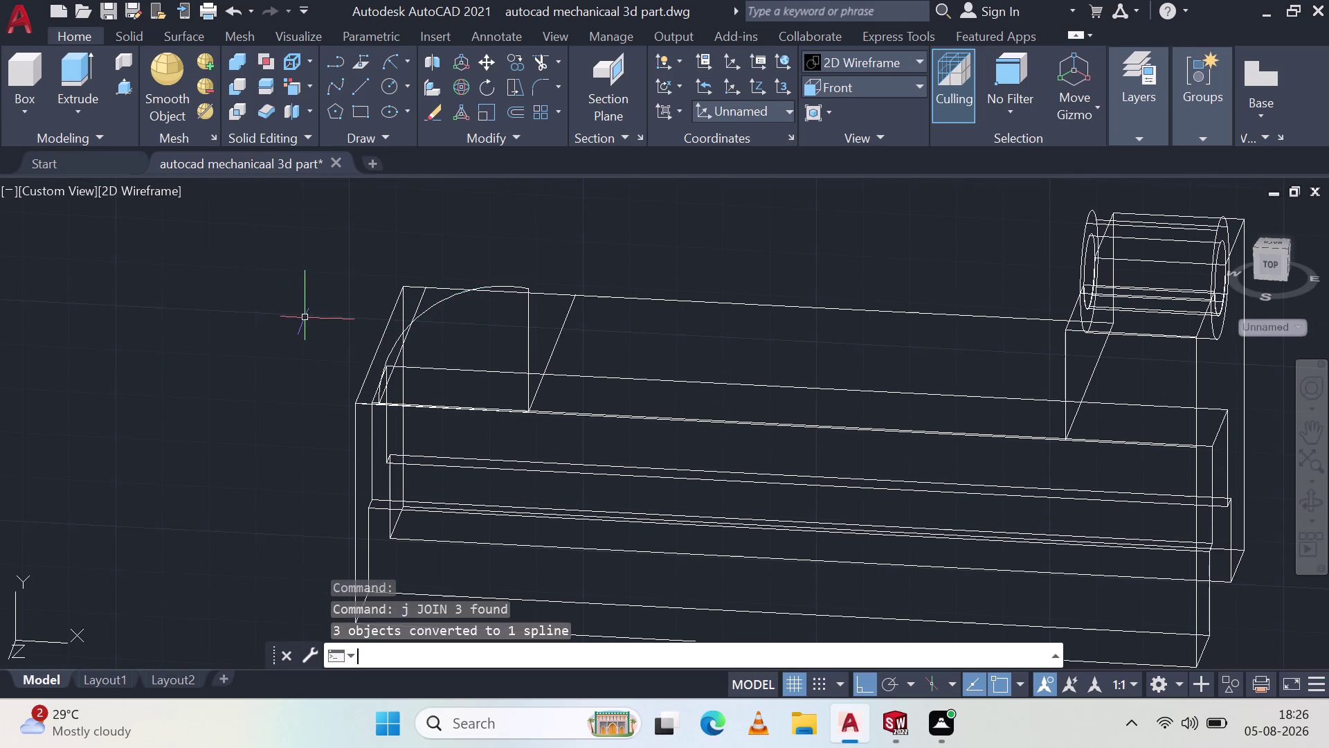
Press-pull the quarter-round area up to the picked height.
click(121, 82)
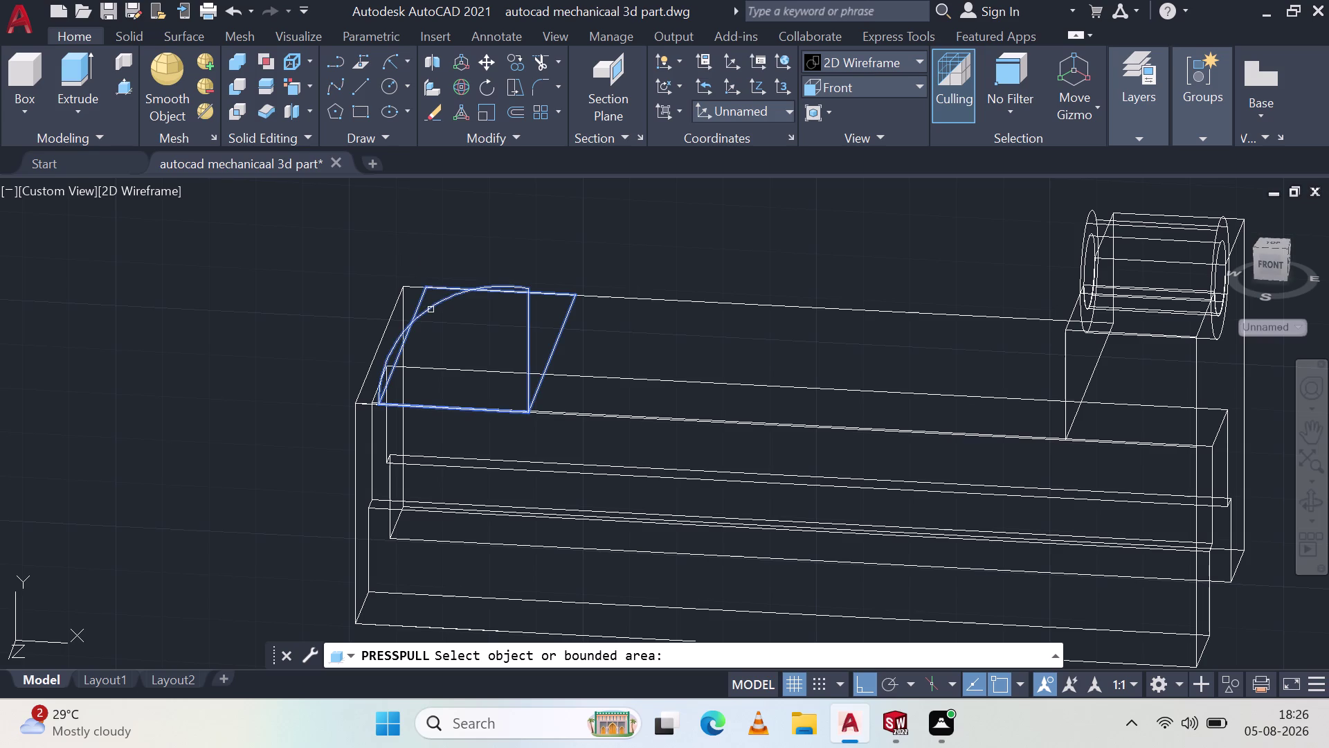
click(432, 310)
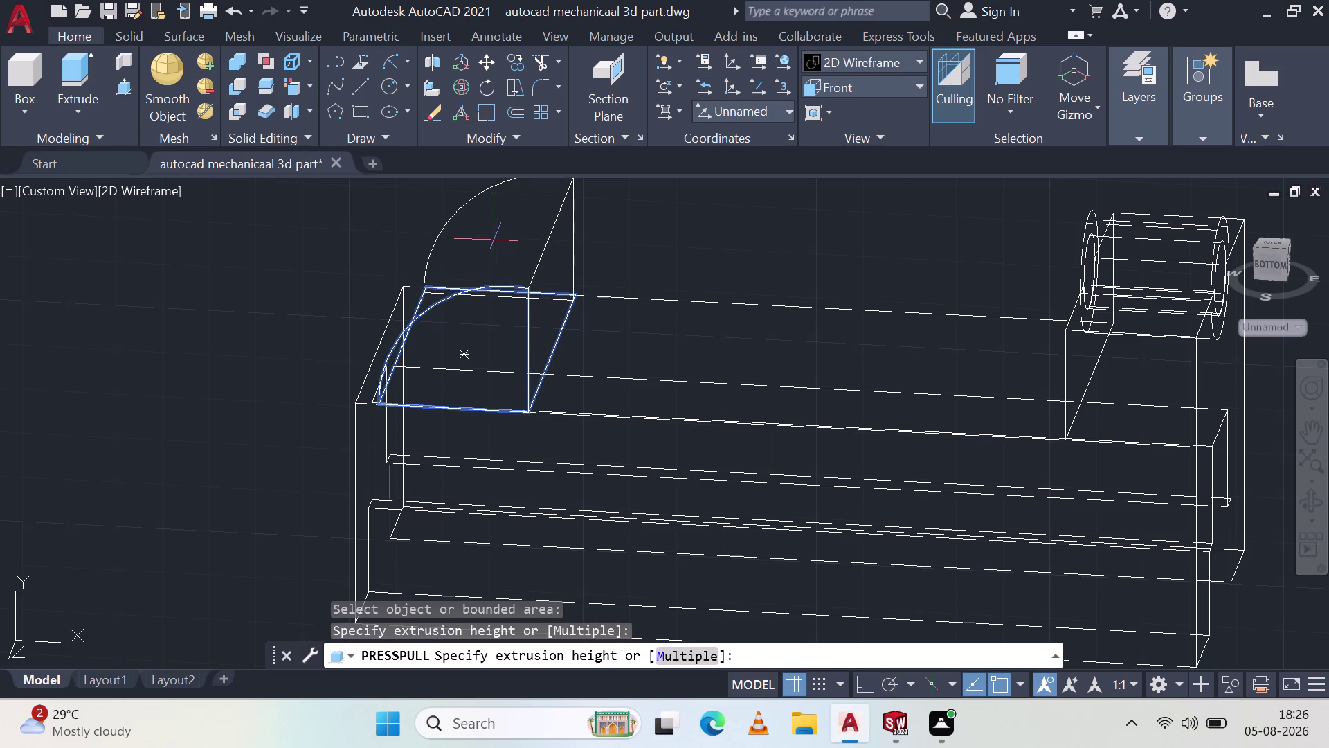
click(430, 289)
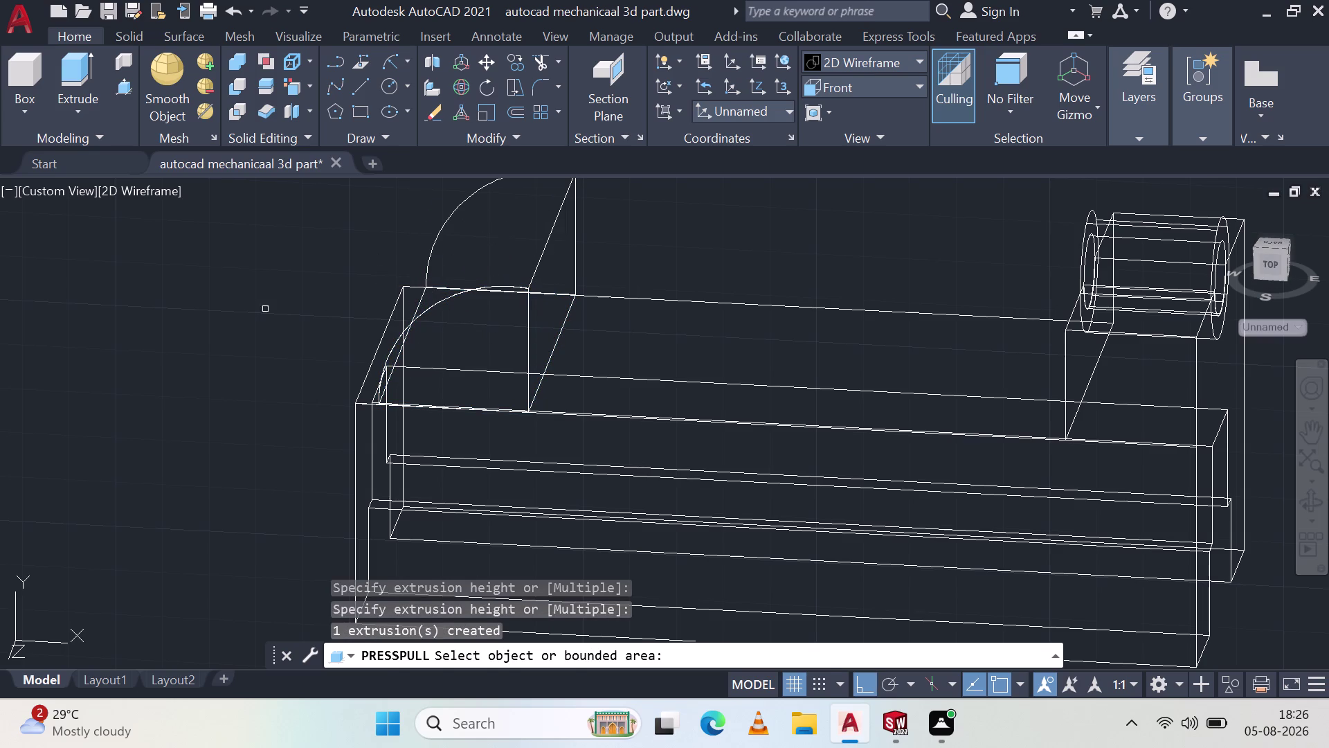
key(Escape)
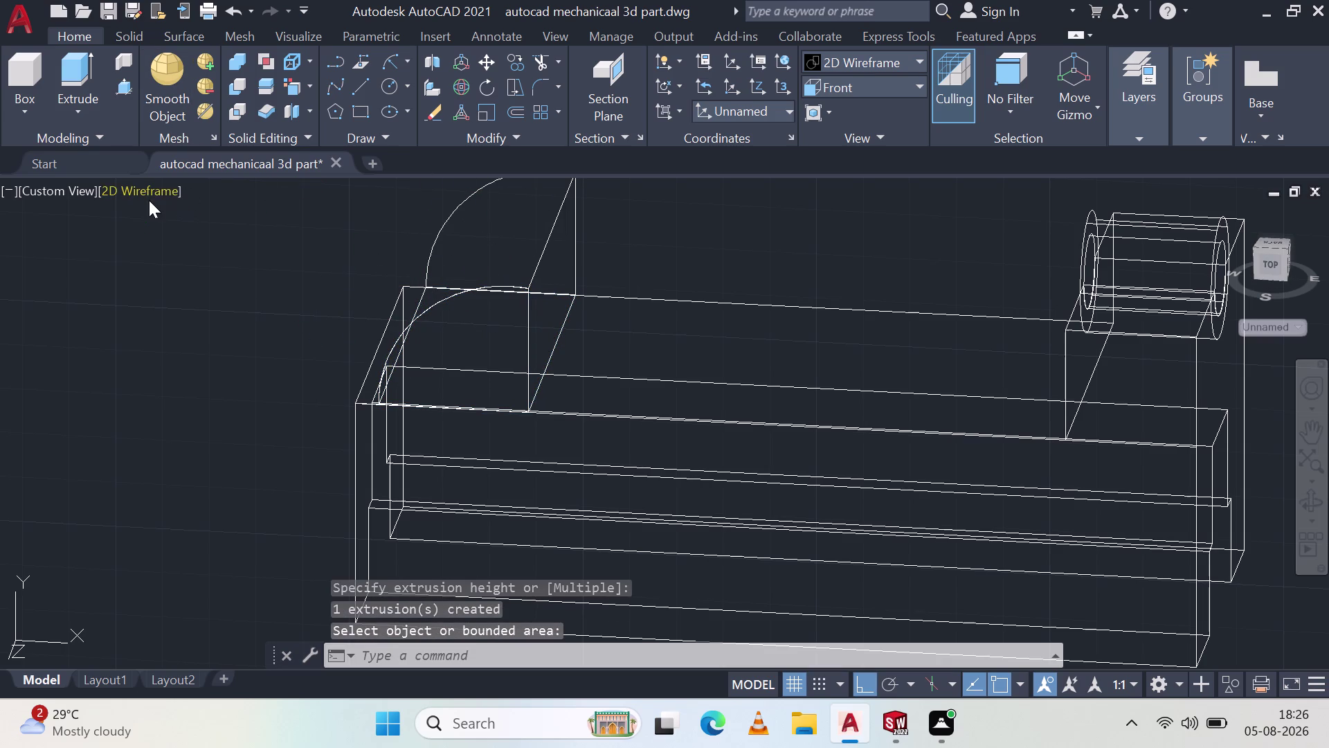
Set the visual style to Shades of Gray and orbit to inspect the quarter-round feature.
click(150, 192)
click(147, 195)
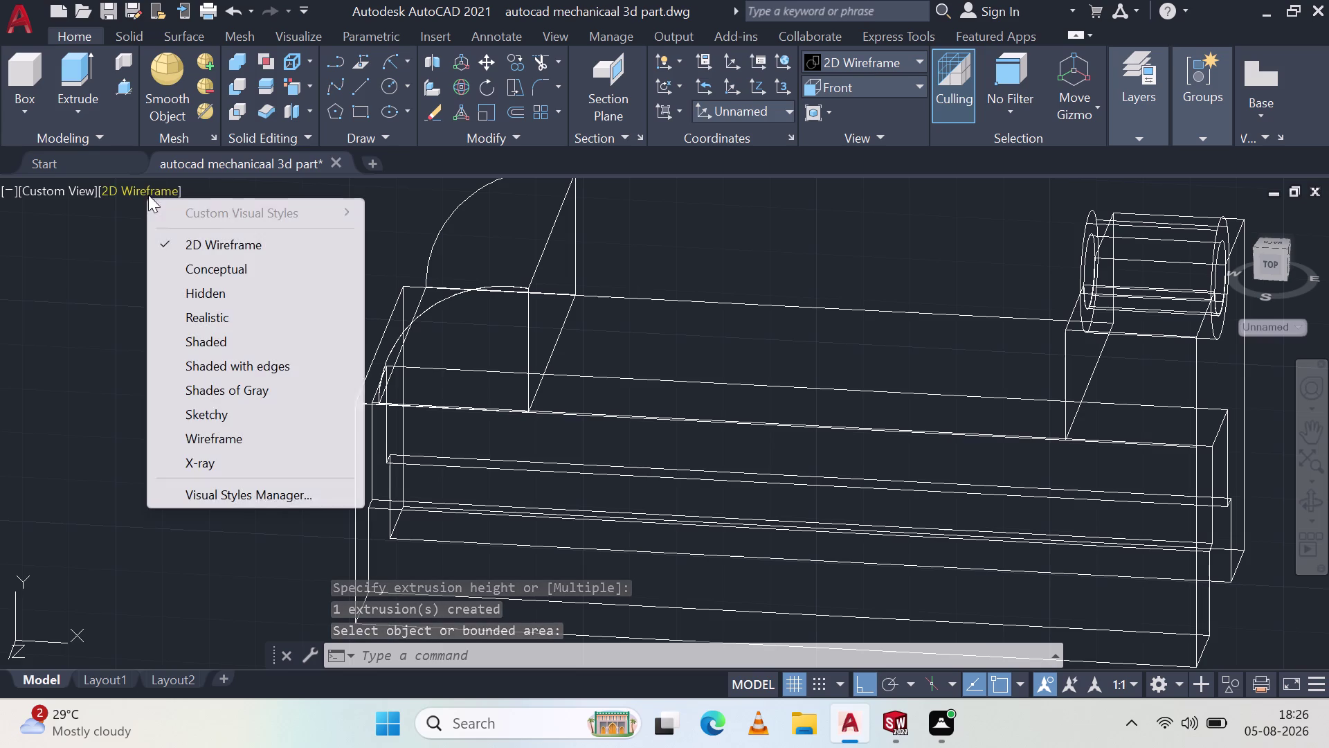
click(262, 381)
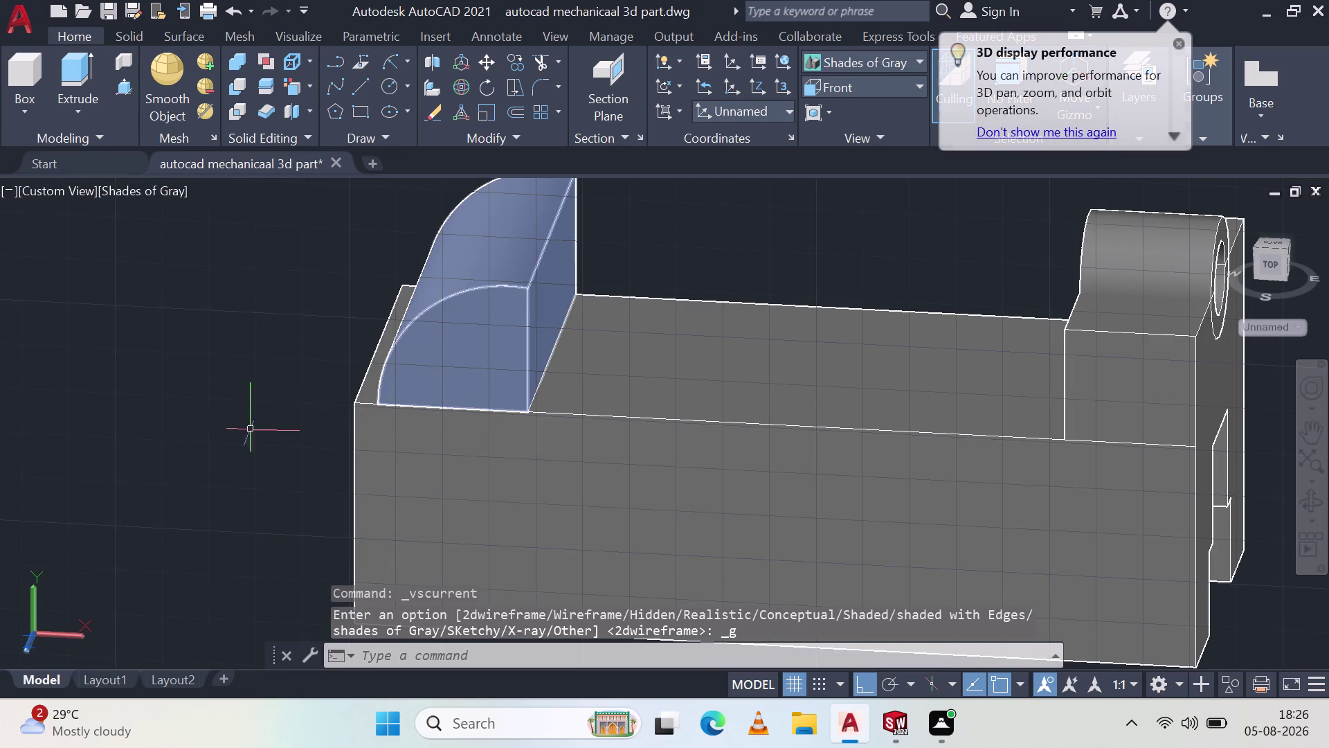
middle_drag(288, 398, 111, 400)
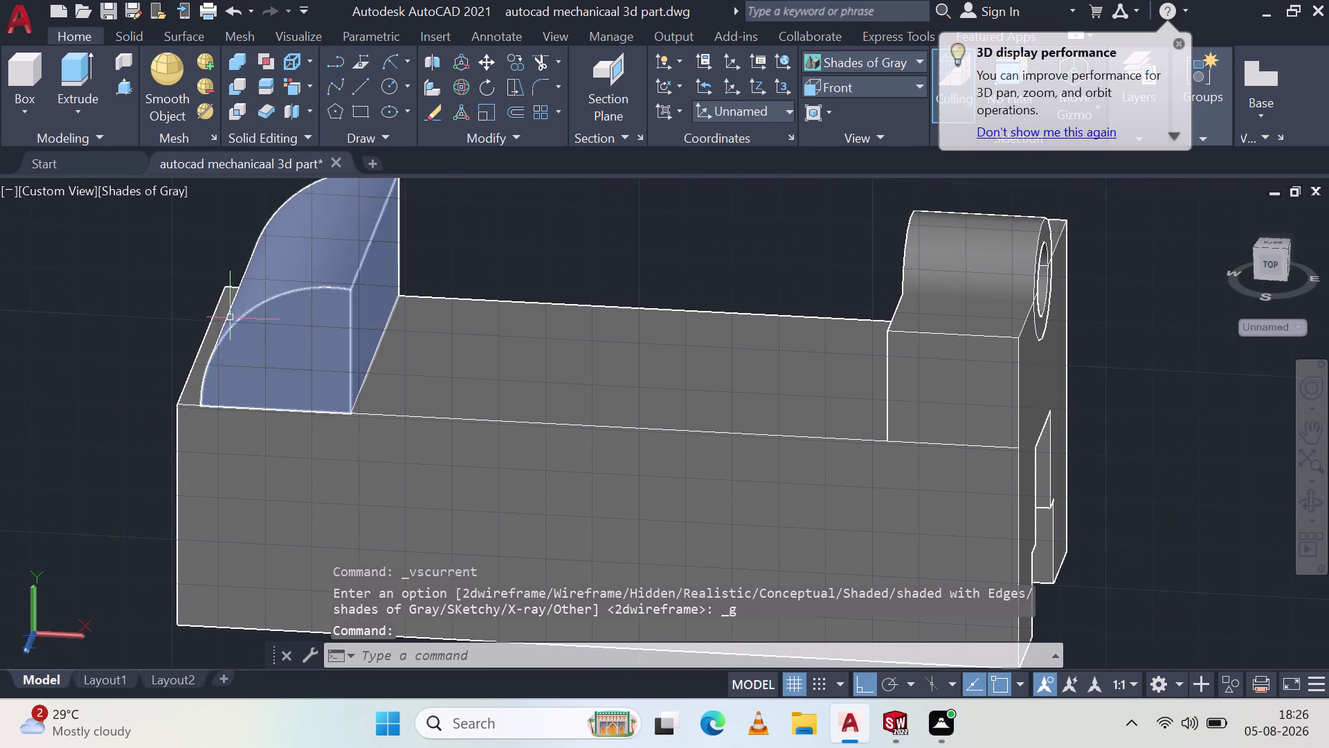
middle_drag(229, 313, 265, 347)
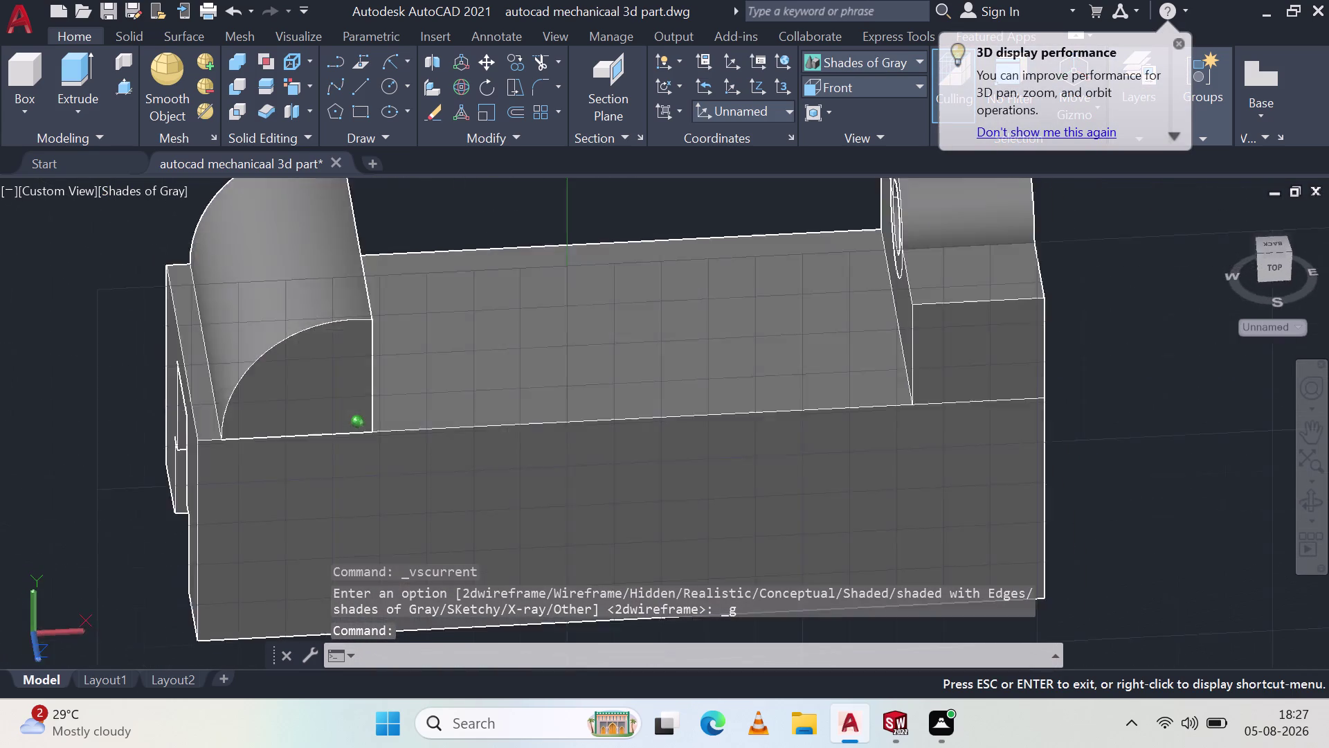
middle_drag(265, 347, 261, 344)
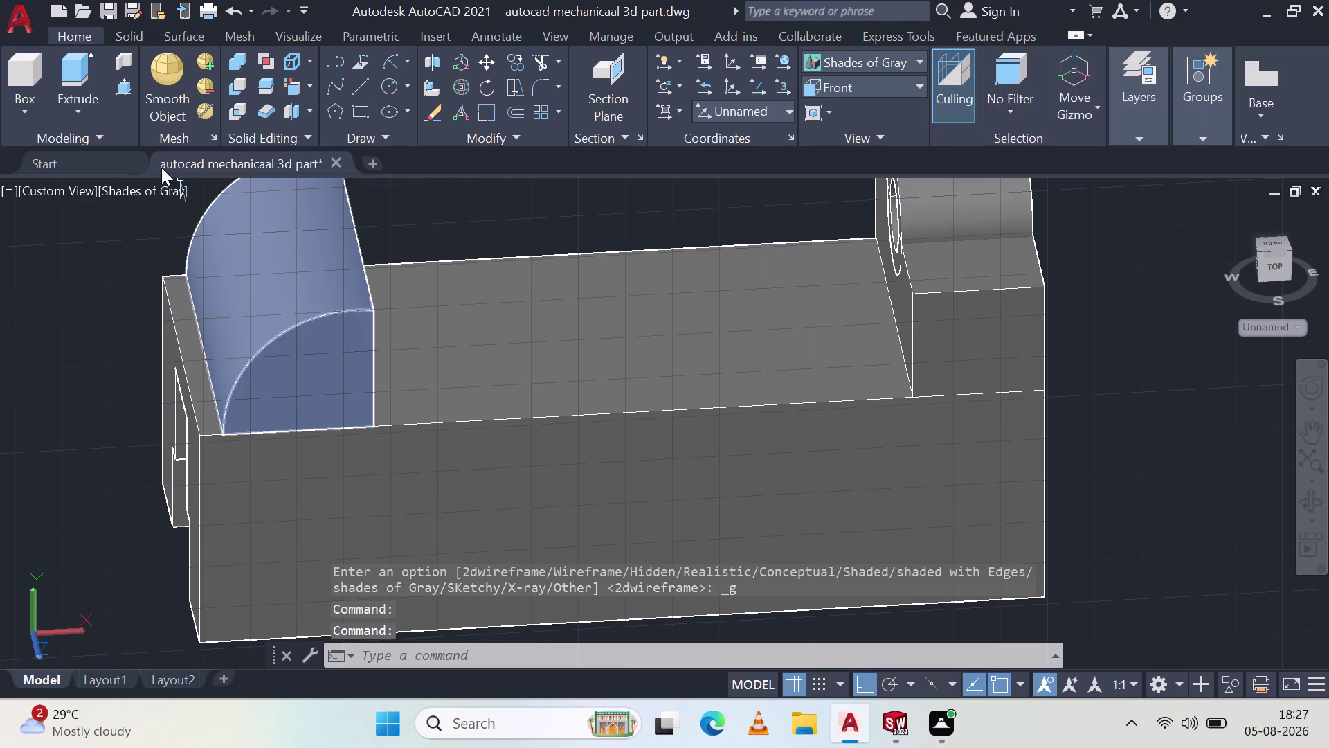
click(122, 82)
middle_drag(362, 471, 368, 467)
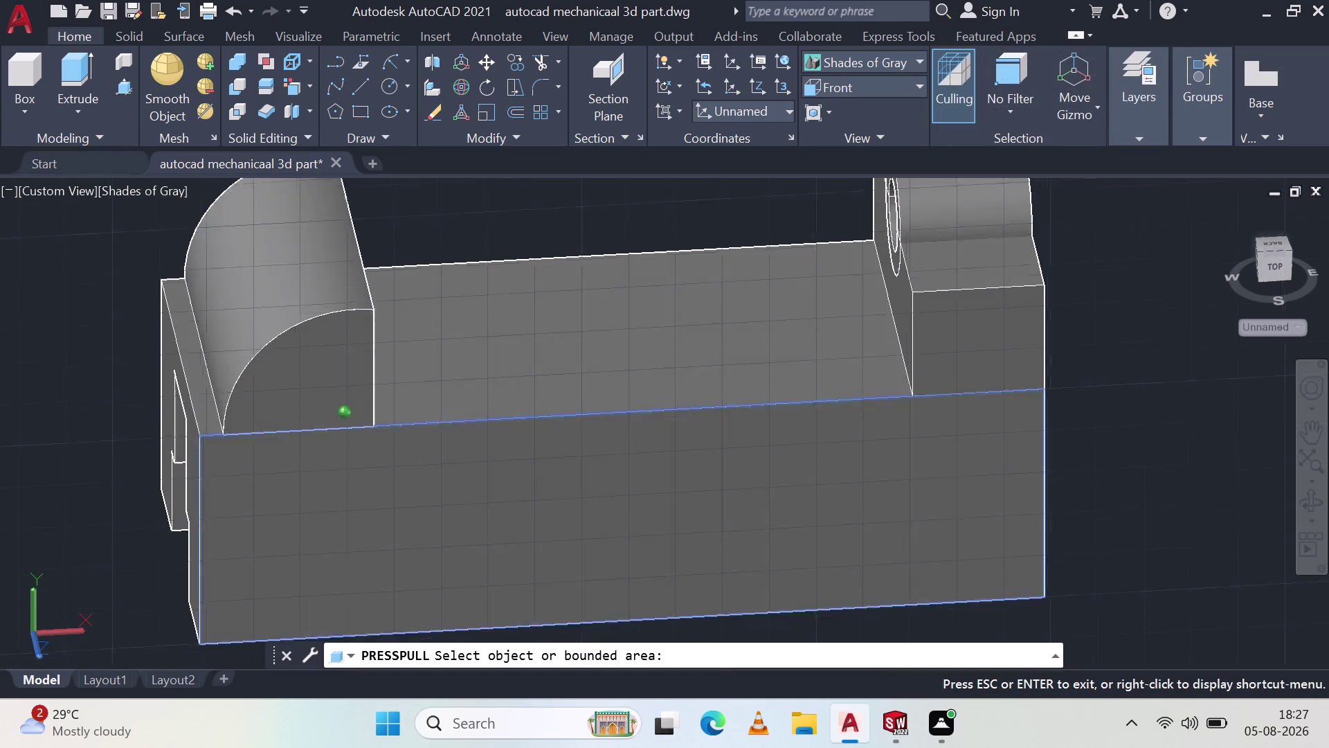
Cancel the pending press-pull and switch to the Bottom preset view.
middle_drag(368, 467, 339, 248)
middle_drag(261, 482, 411, 339)
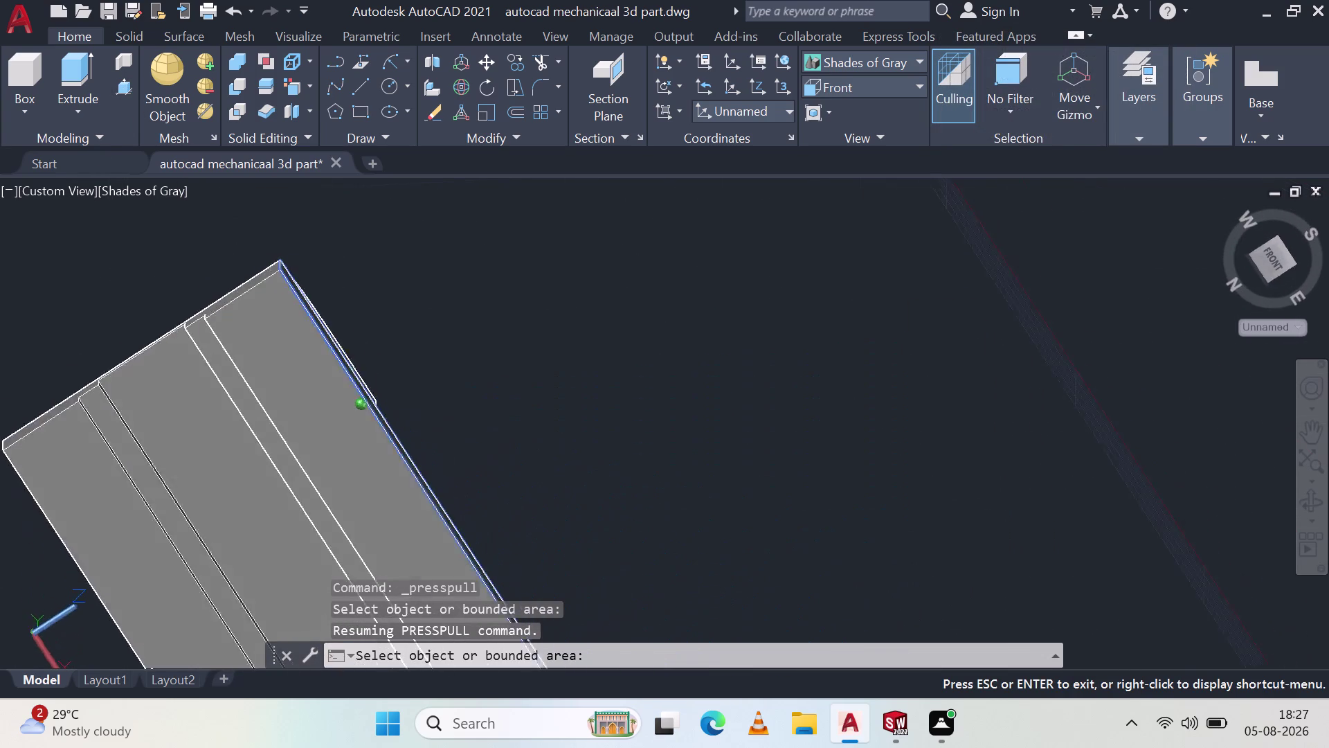
middle_drag(411, 339, 426, 385)
middle_drag(271, 500, 311, 381)
key(Escape)
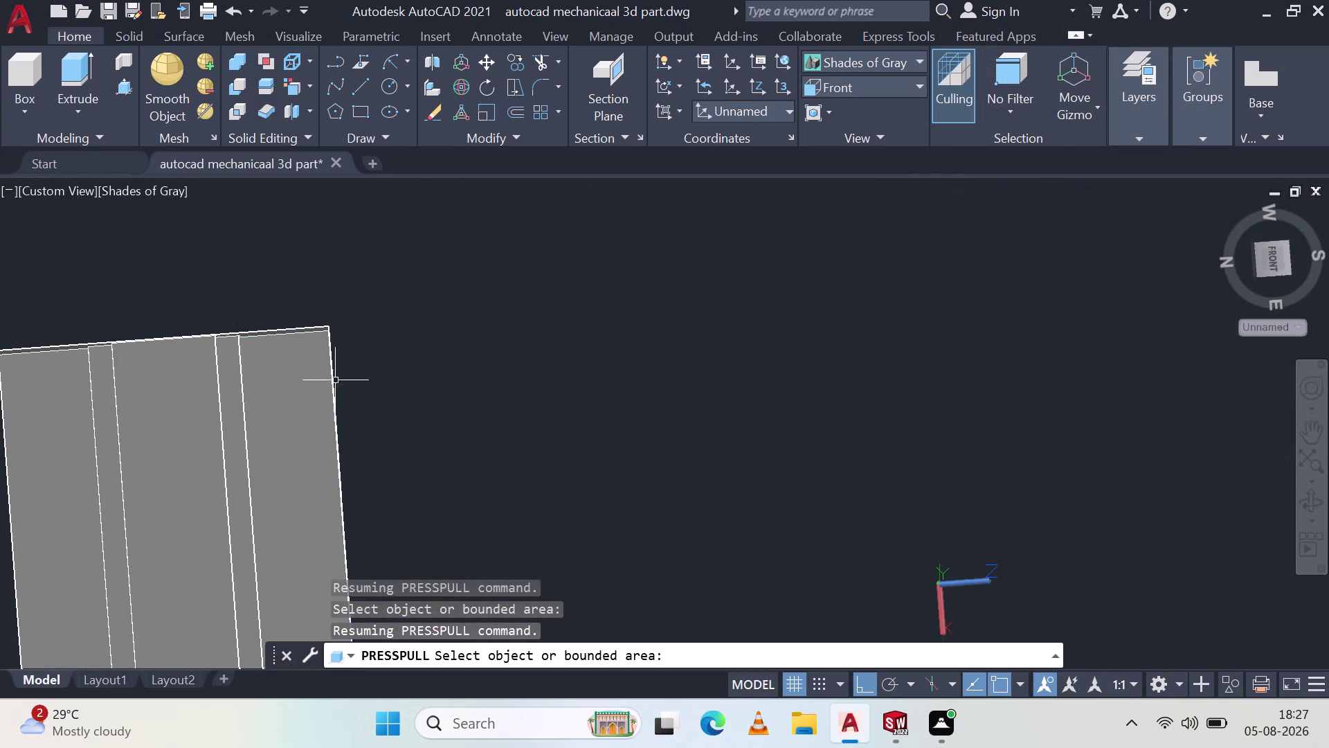
click(907, 91)
click(864, 122)
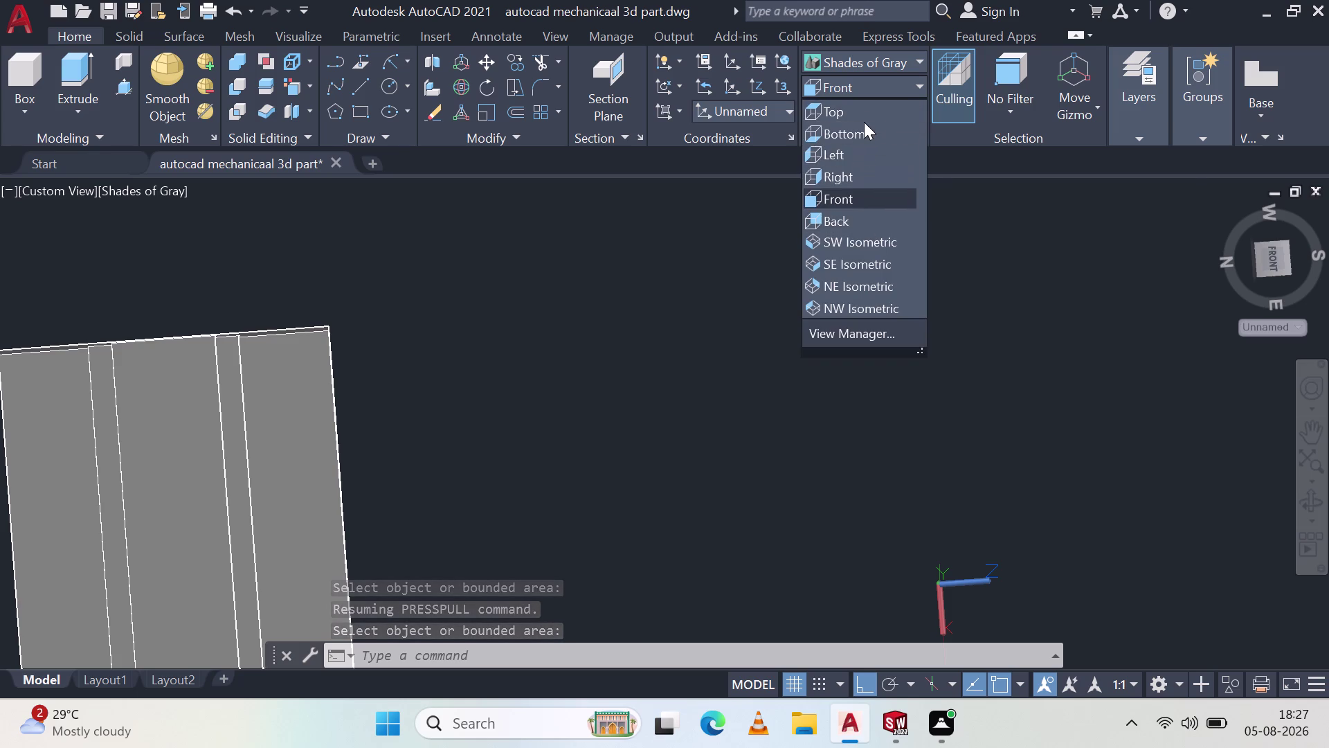
click(871, 128)
scroll(down, 3)
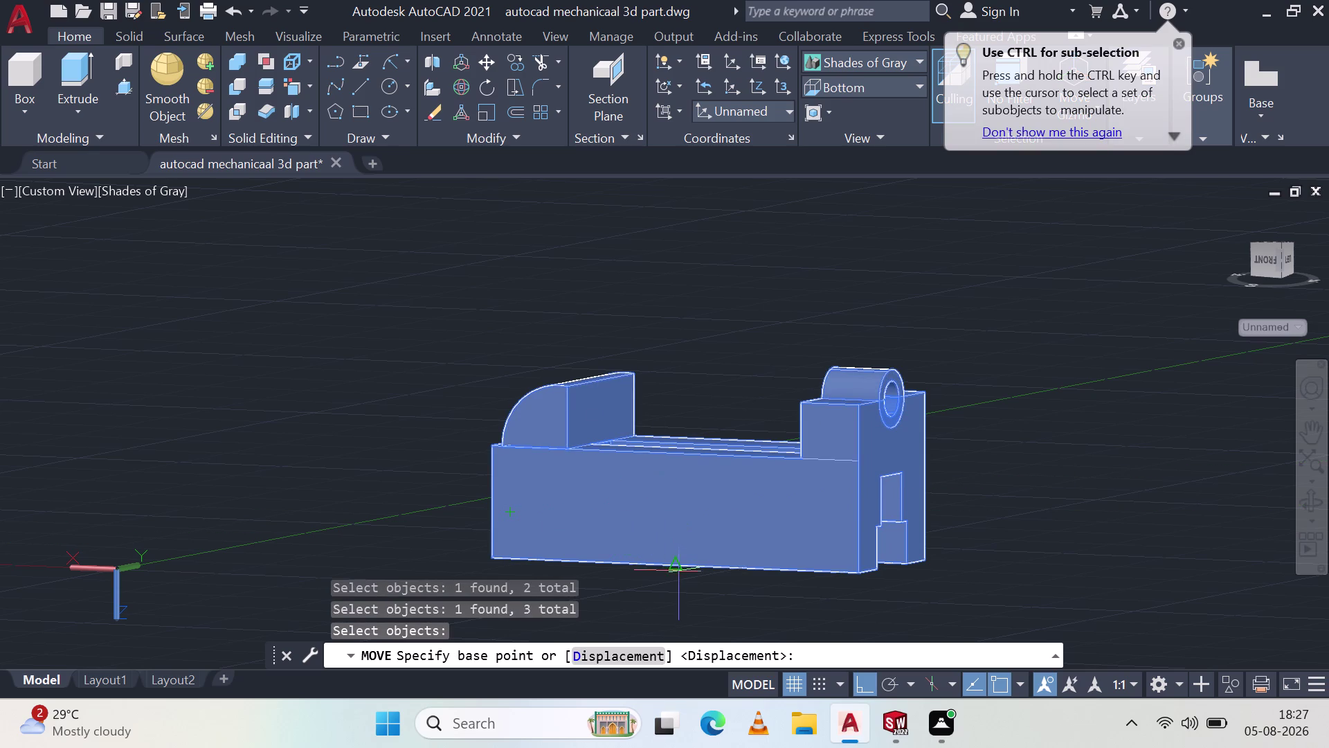
Move the bracket aside from a base point with Polar tracking on.
click(680, 568)
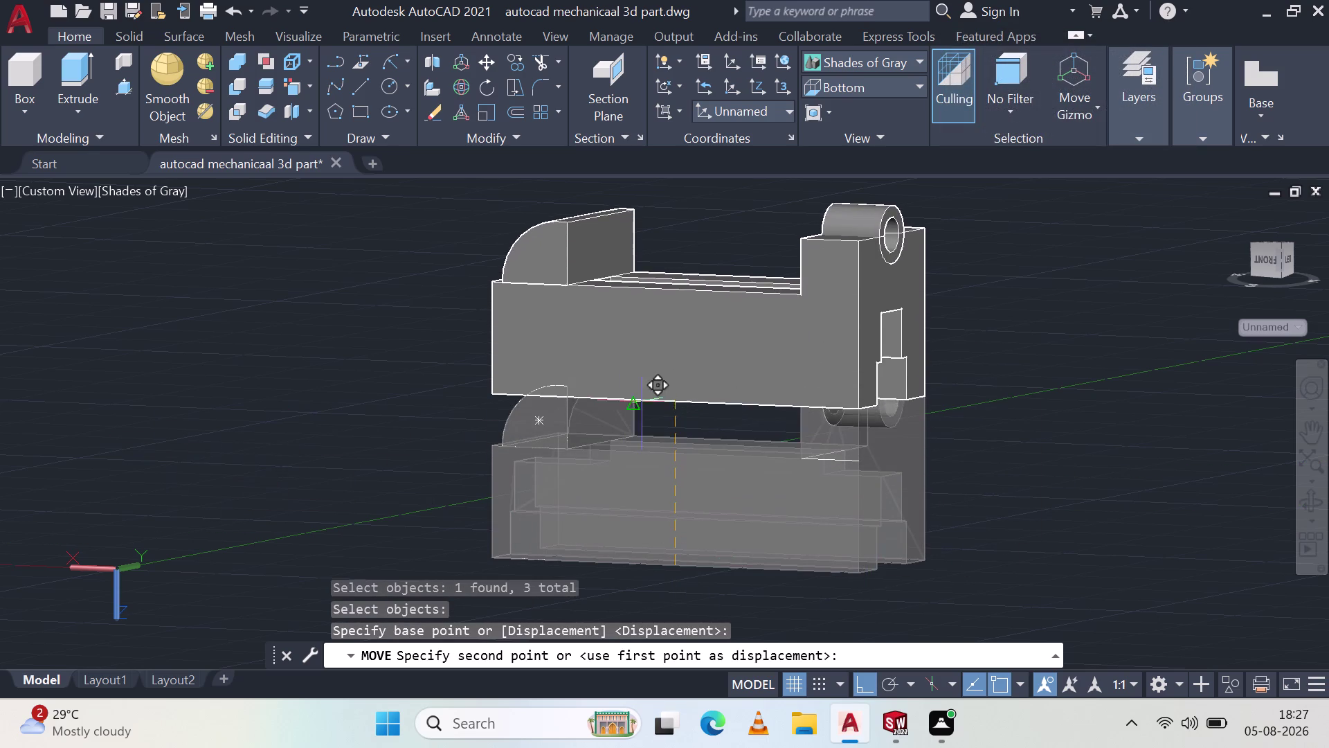
scroll(down, 3)
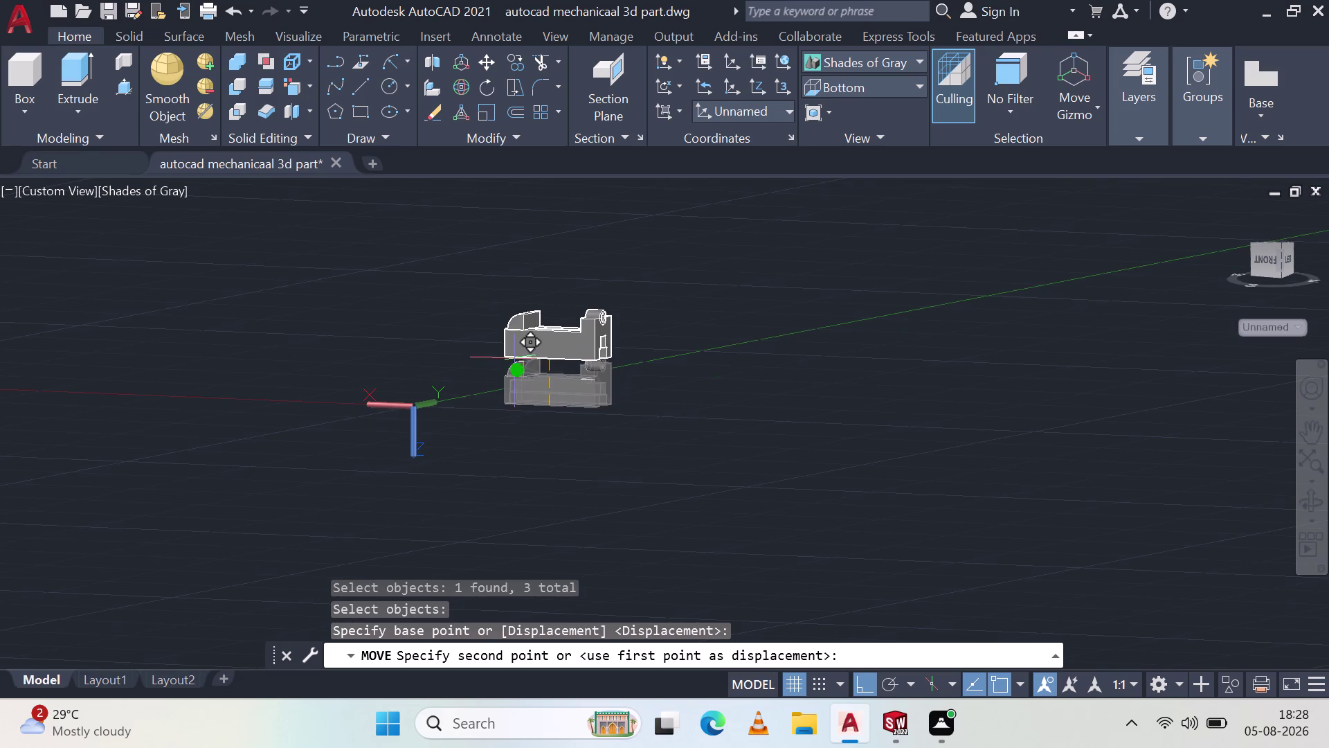
scroll(down, 3)
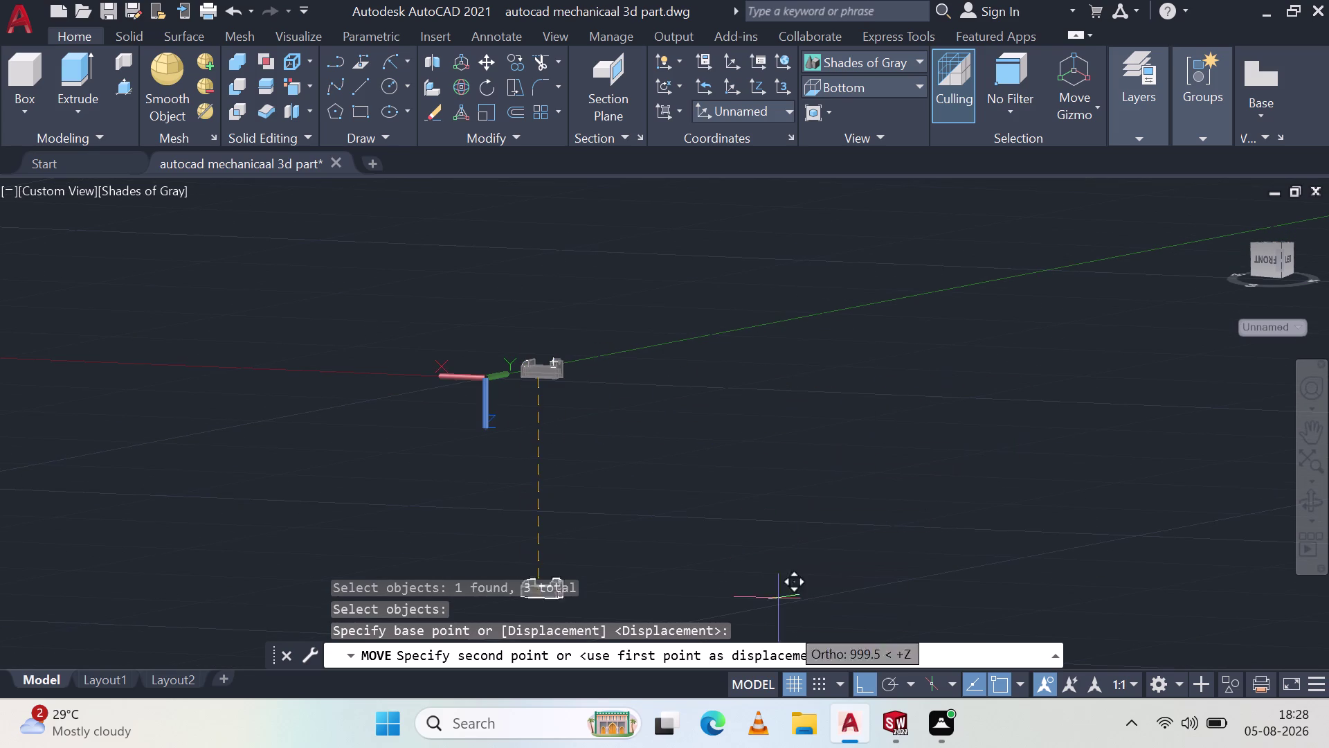
click(882, 677)
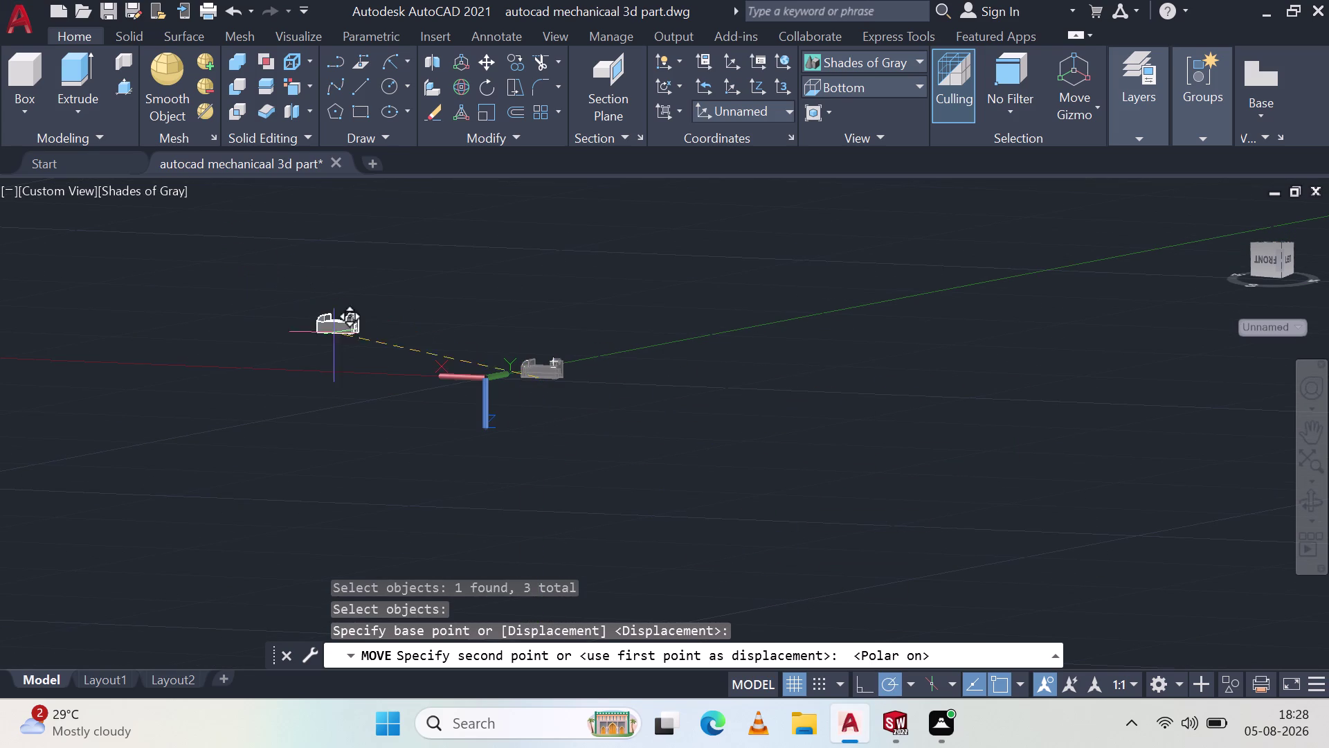
click(363, 357)
key(Escape)
scroll(up, 3)
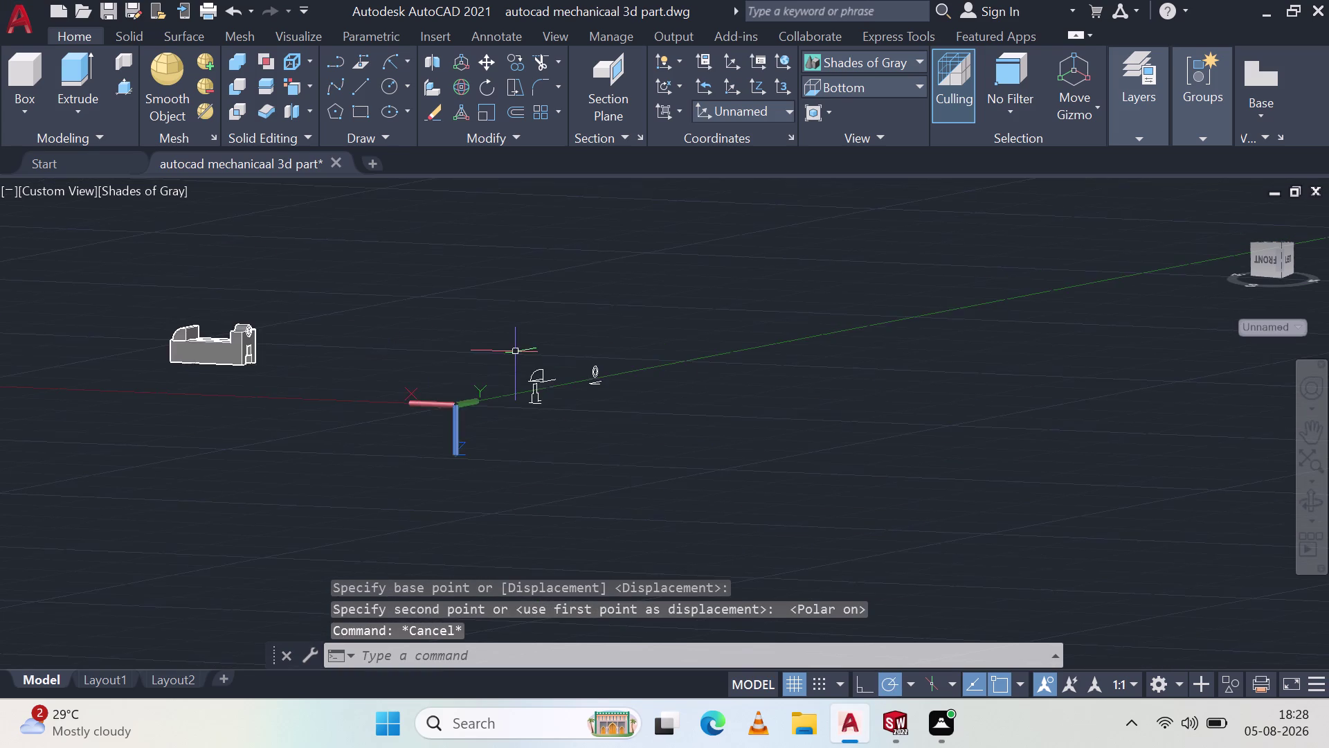
scroll(up, 3)
Window-select and delete the 27 leftover sketch lines, then pan back to the bracket.
middle_drag(633, 457, 504, 419)
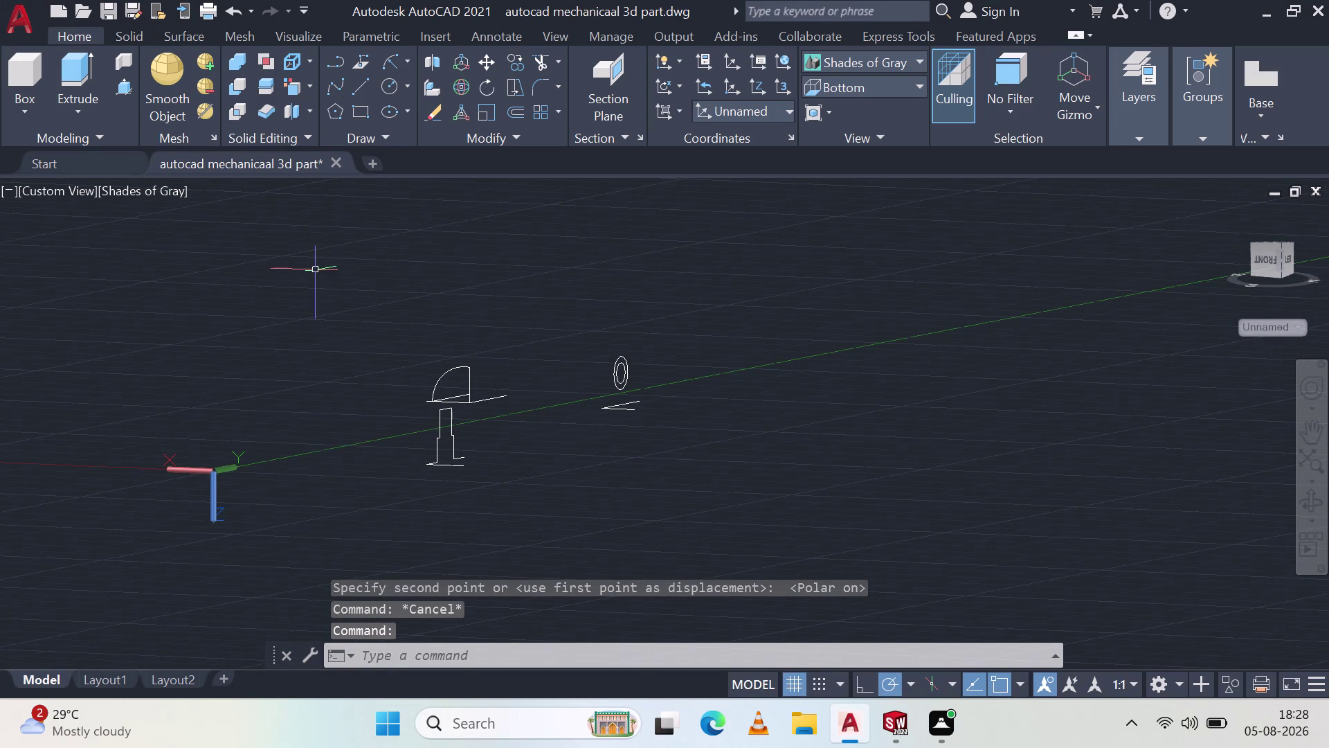
click(314, 269)
click(739, 533)
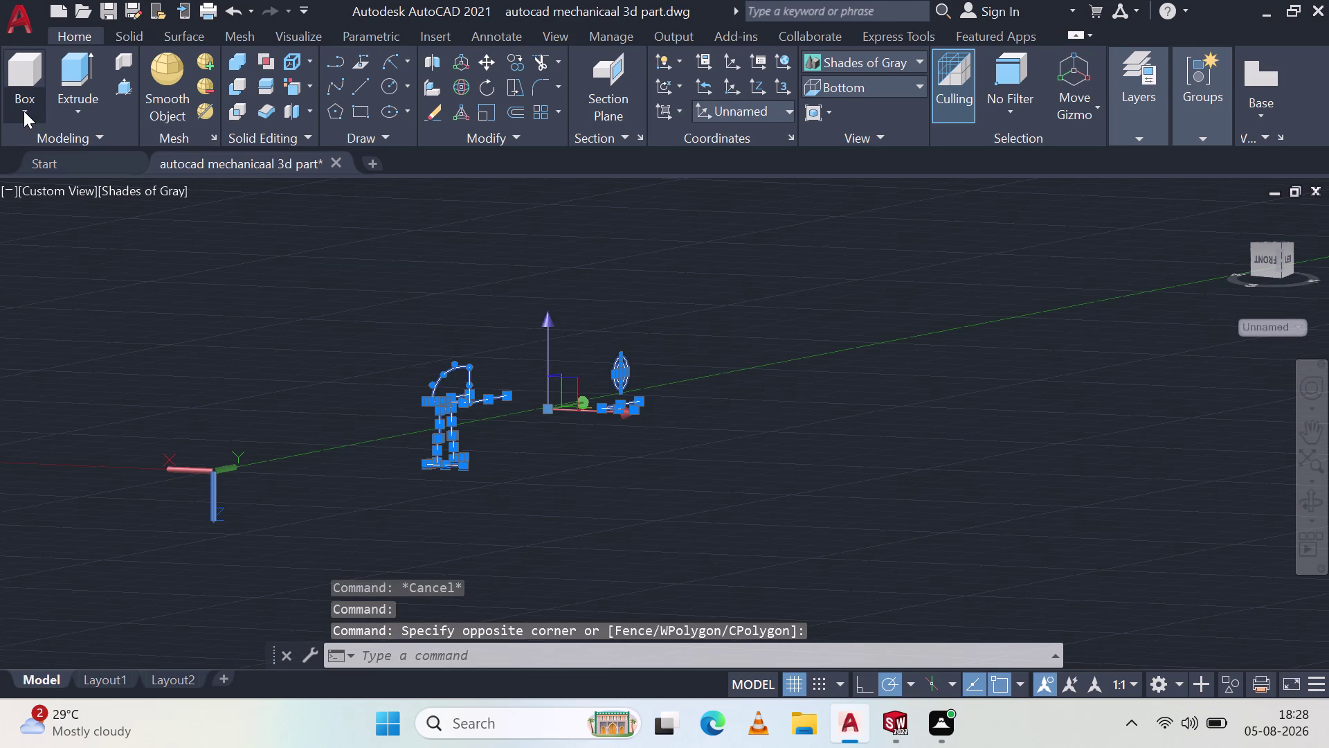
key(Delete)
scroll(down, 3)
scroll(down, 3)
scroll(down, 3)
middle_drag(0, 293, 243, 309)
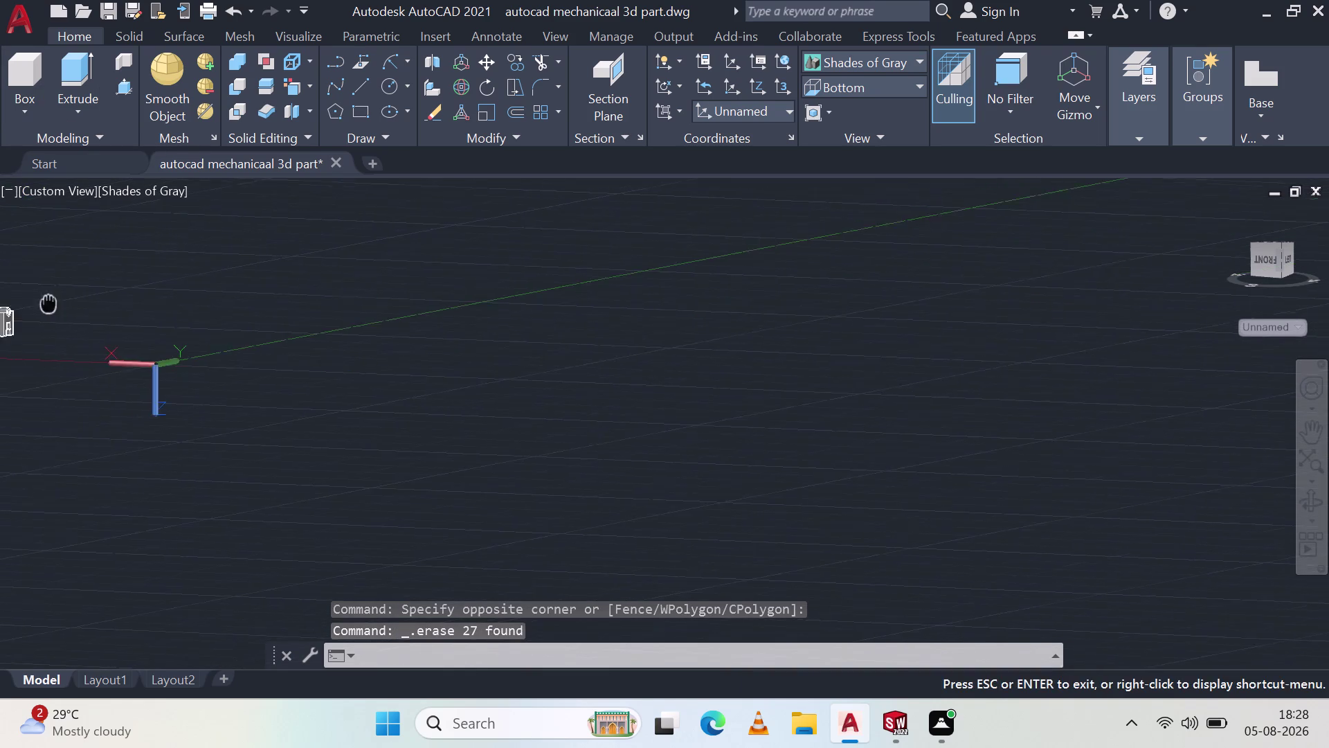
middle_drag(243, 309, 460, 335)
scroll(up, 3)
scroll(up, 3)
key(Escape)
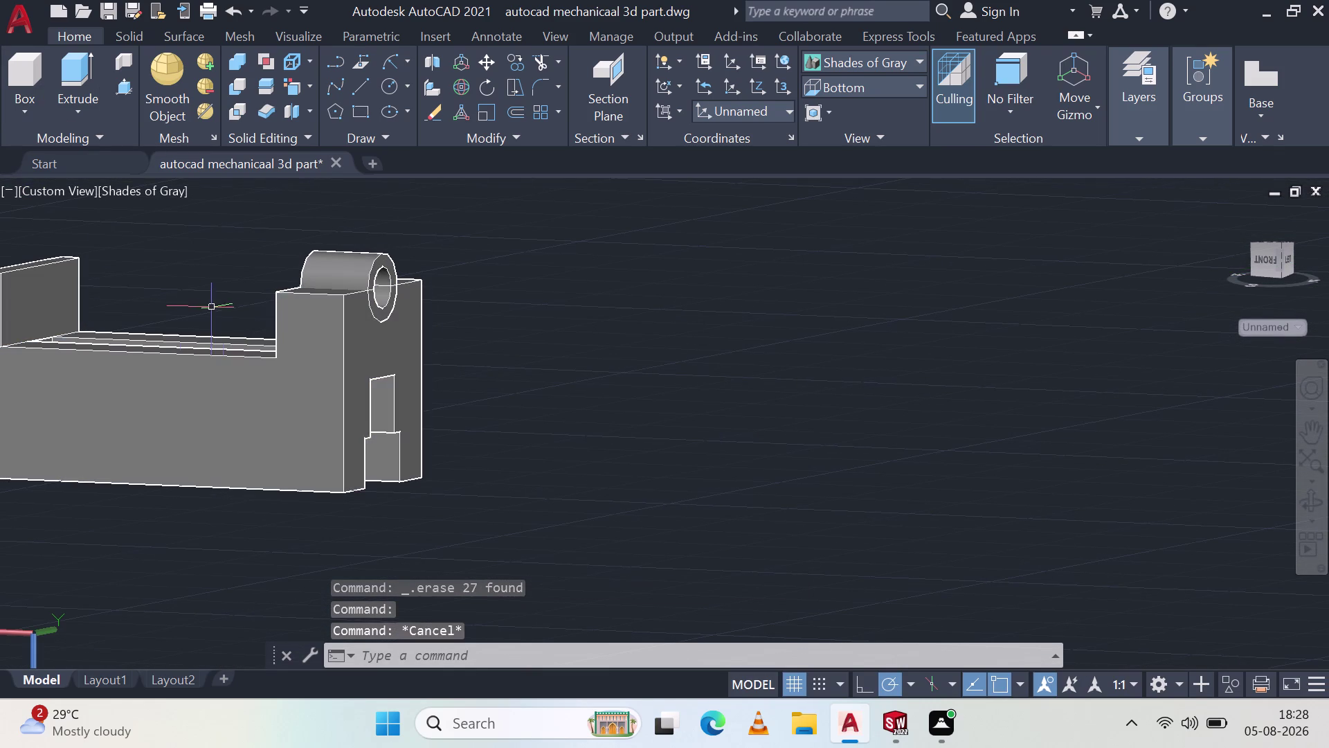
Orbit around the slotted end, boss end and quarter-round feature, then open the Application menu.
middle_drag(134, 395, 424, 377)
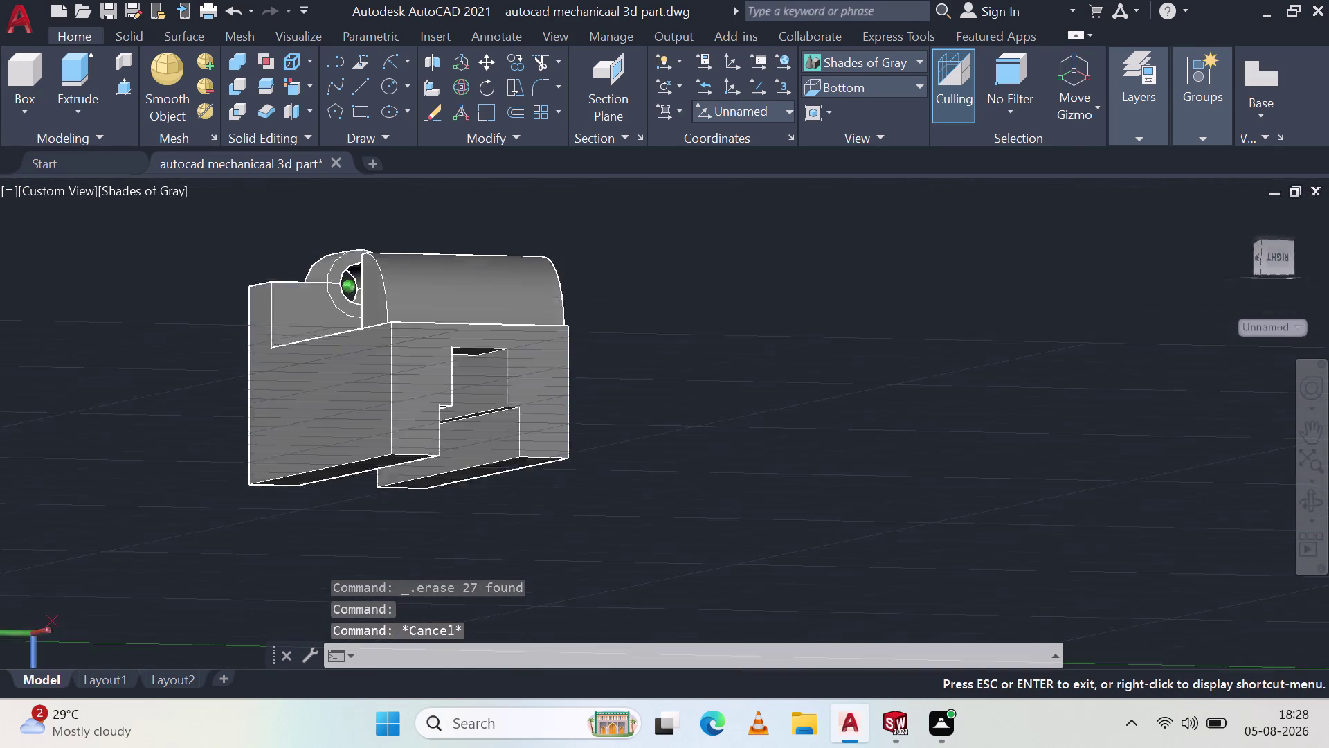
middle_drag(424, 377, 381, 401)
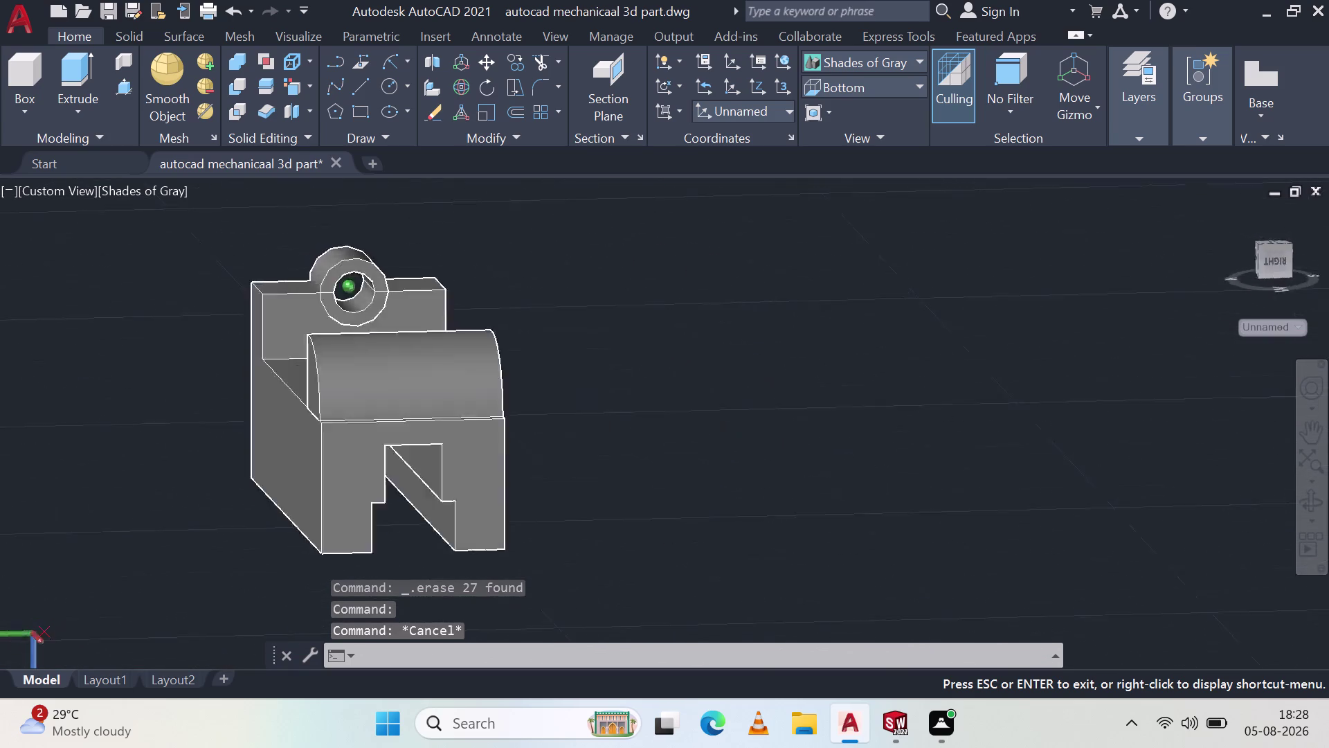
middle_drag(381, 400, 177, 371)
scroll(down, 3)
middle_drag(153, 342, 351, 339)
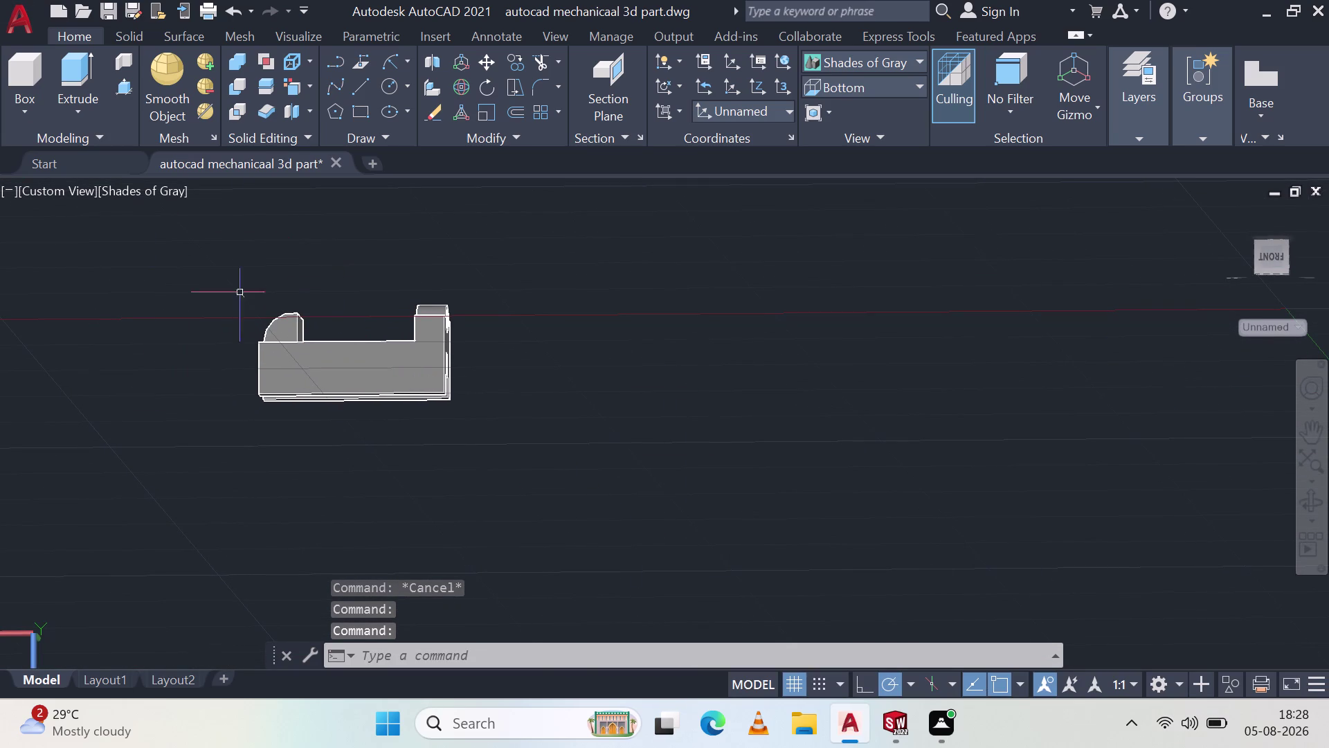
middle_drag(258, 388, 464, 487)
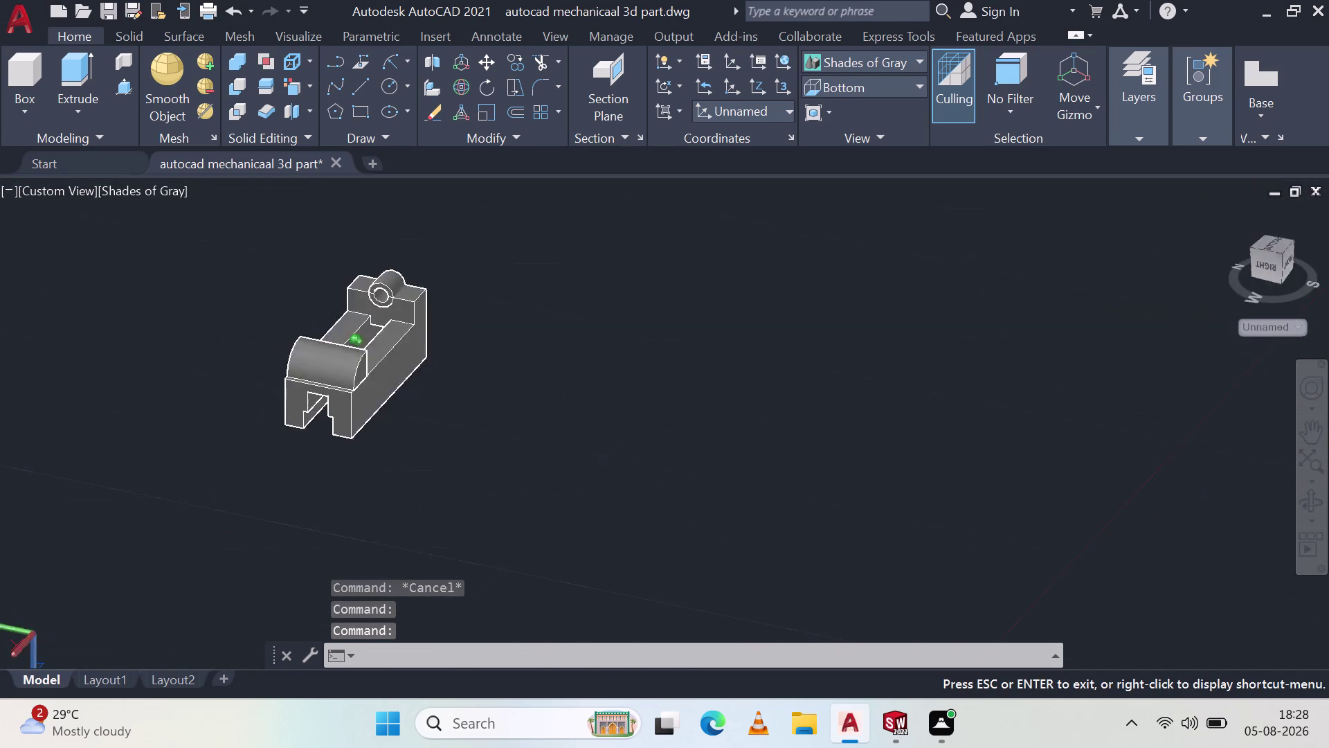
middle_drag(463, 487, 540, 487)
scroll(up, 3)
middle_drag(265, 386, 424, 439)
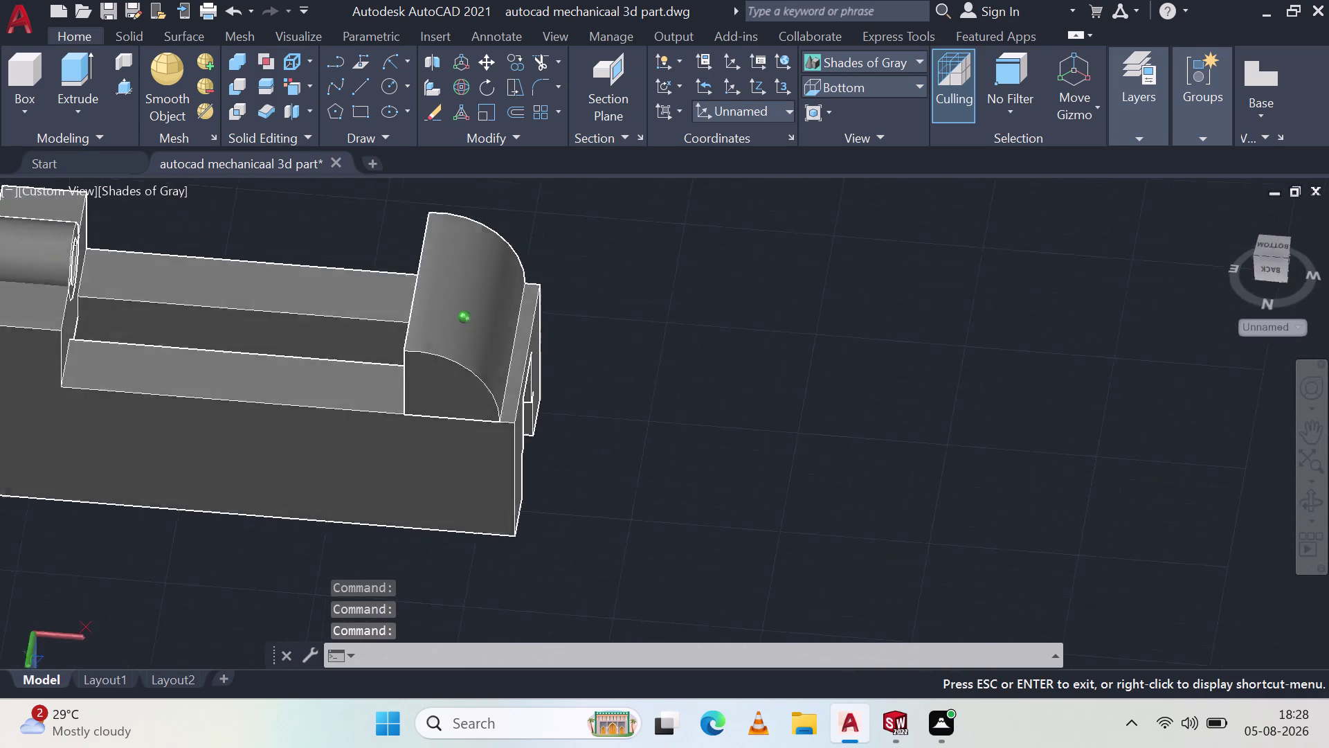
middle_drag(425, 439, 436, 396)
middle_drag(231, 328, 545, 394)
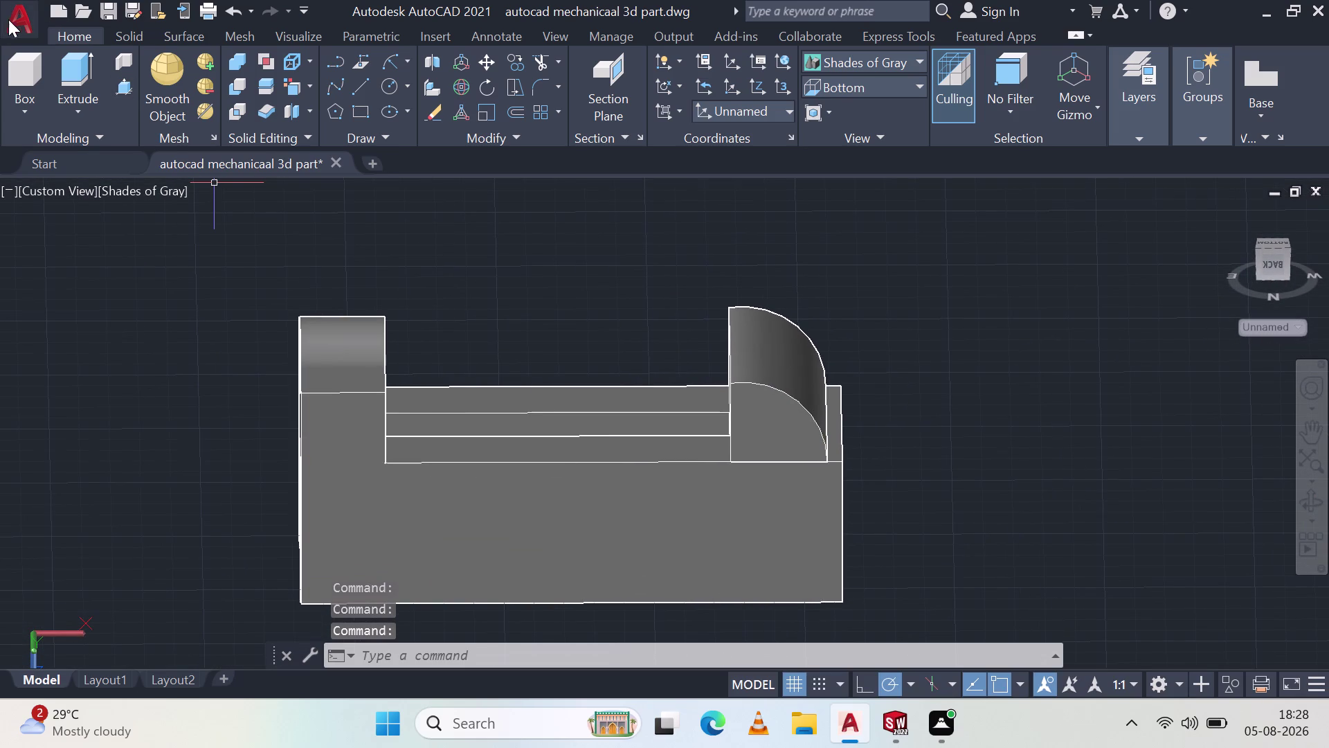
click(9, 18)
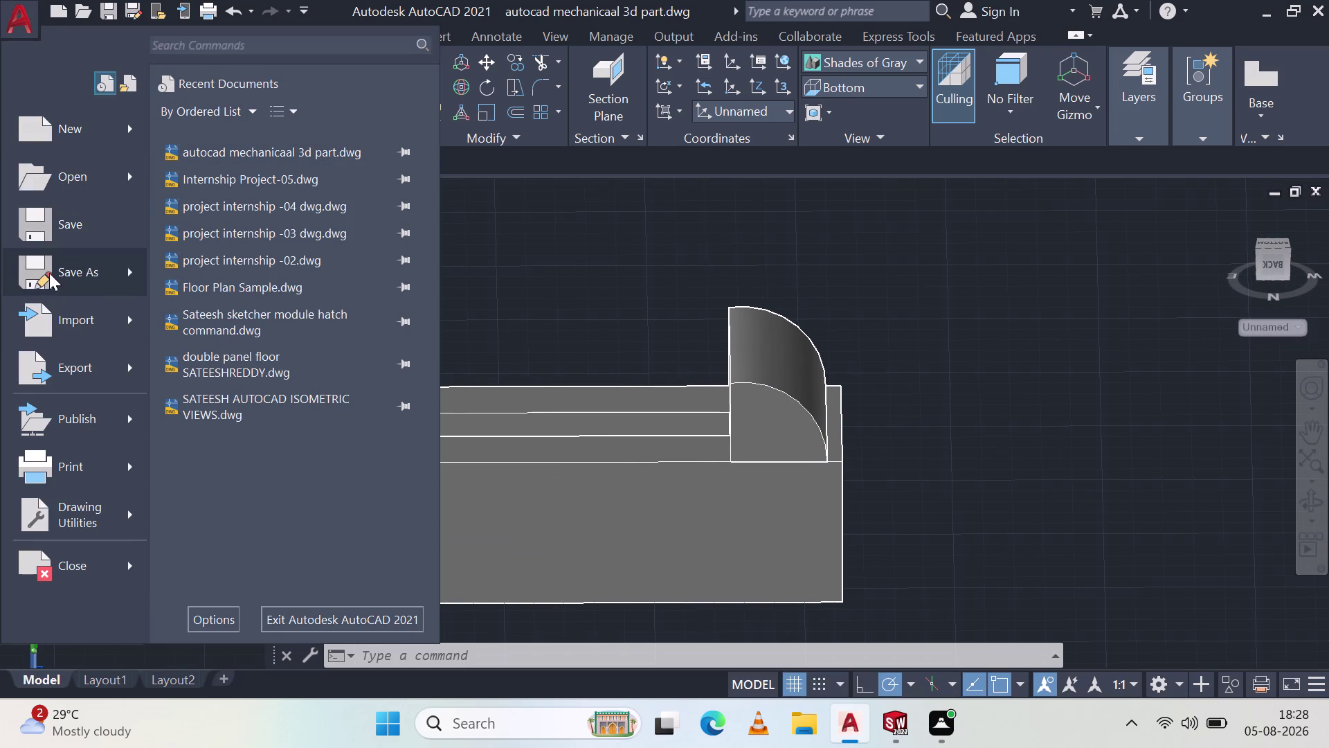
Save the drawing as 'autocad mechanicaal 3d part 2'.
click(52, 276)
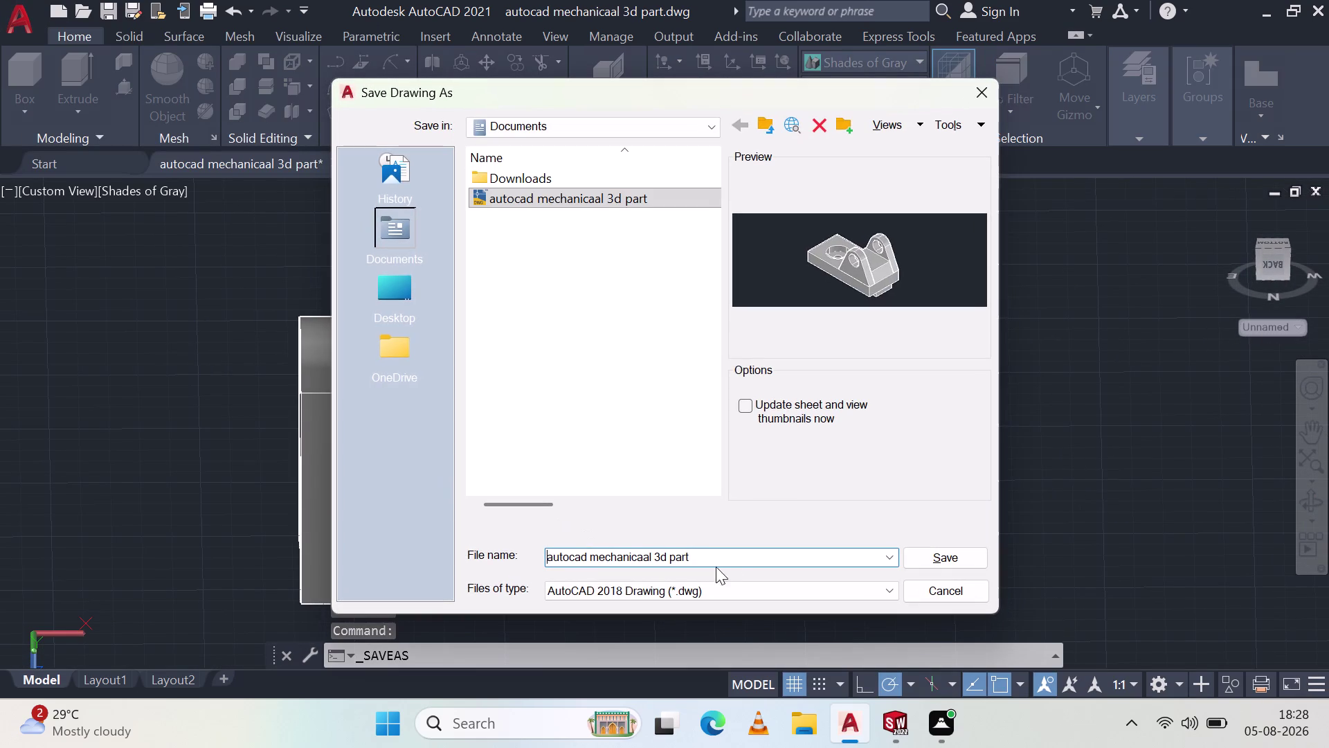
click(694, 549)
key(space)
text(2)
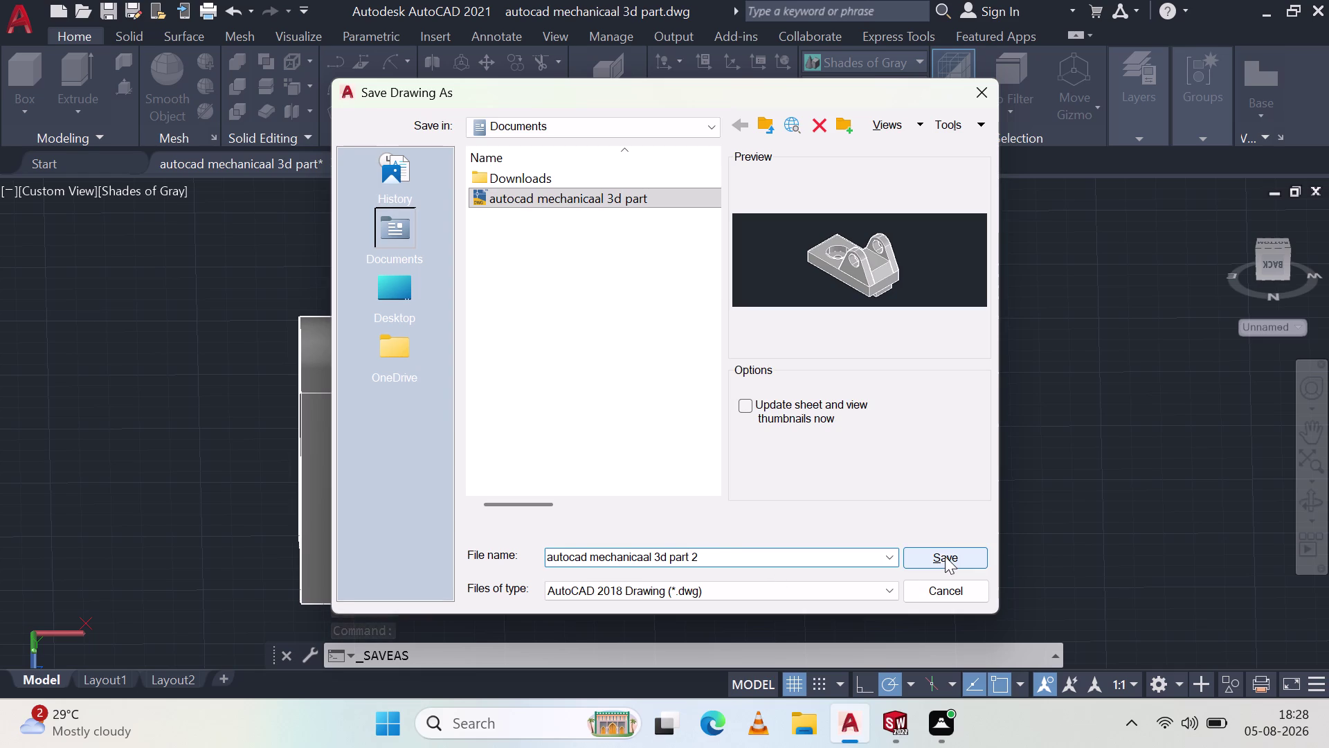
click(945, 555)
click(18, 32)
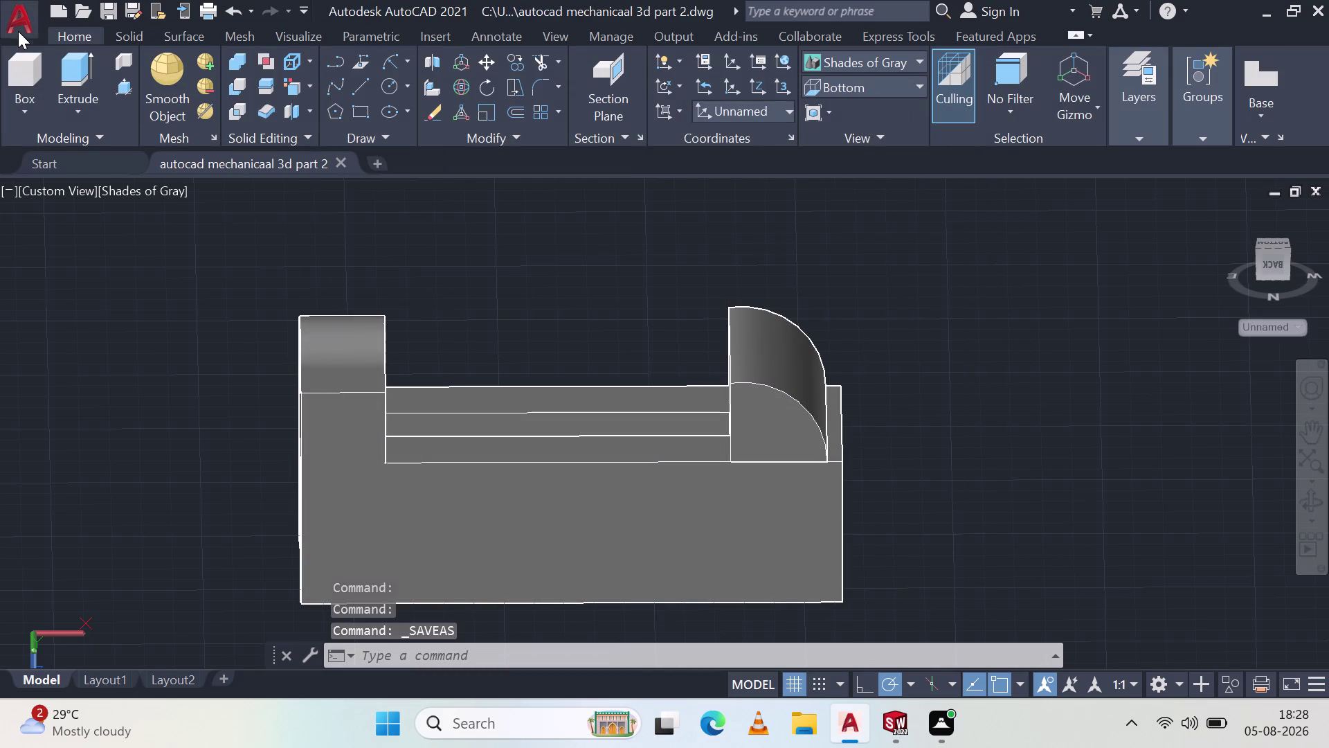
Export the bracket drawing to a PDF file.
click(91, 363)
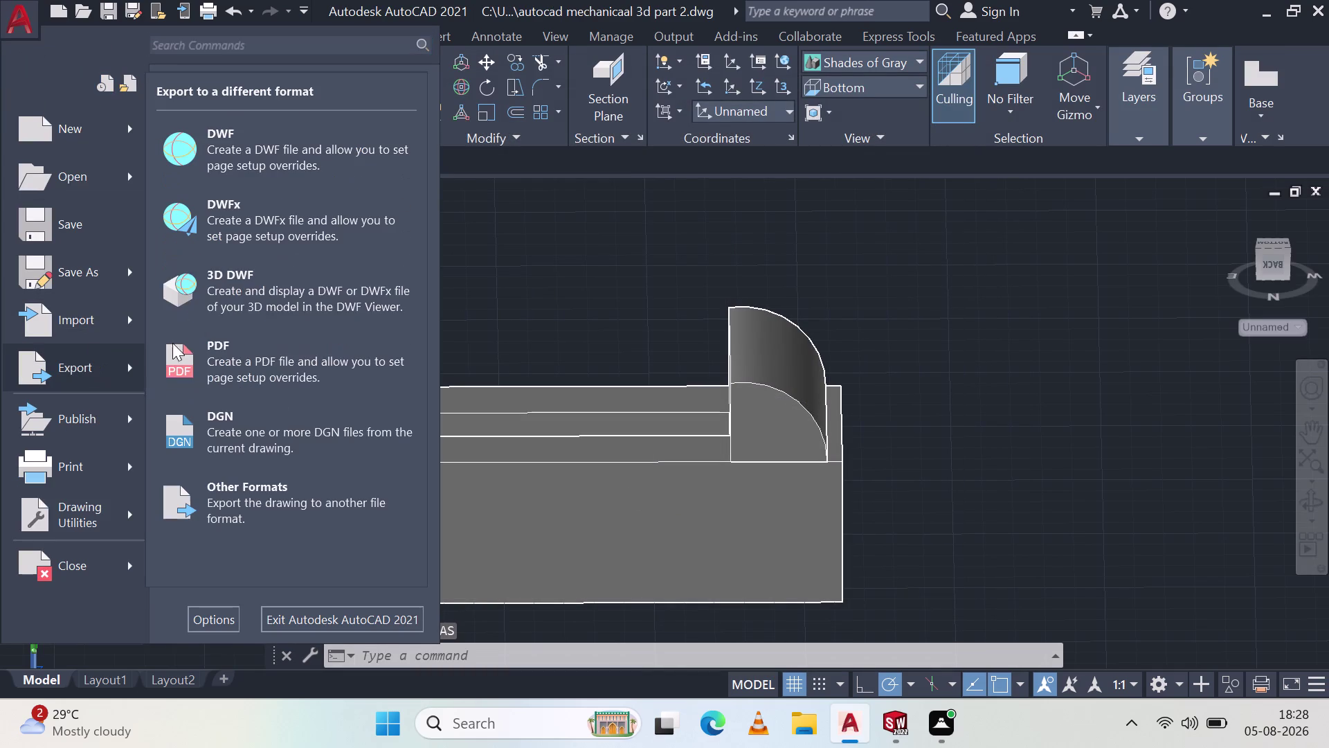
click(251, 364)
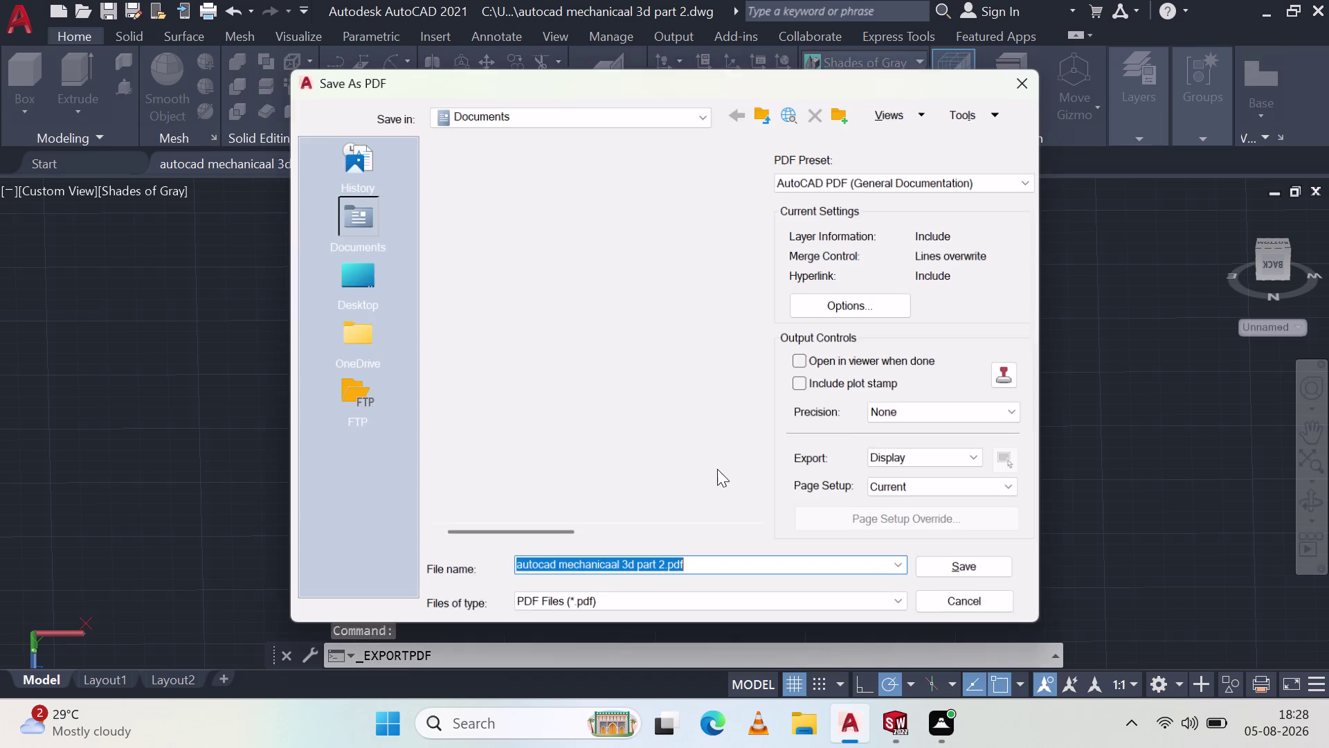
click(702, 565)
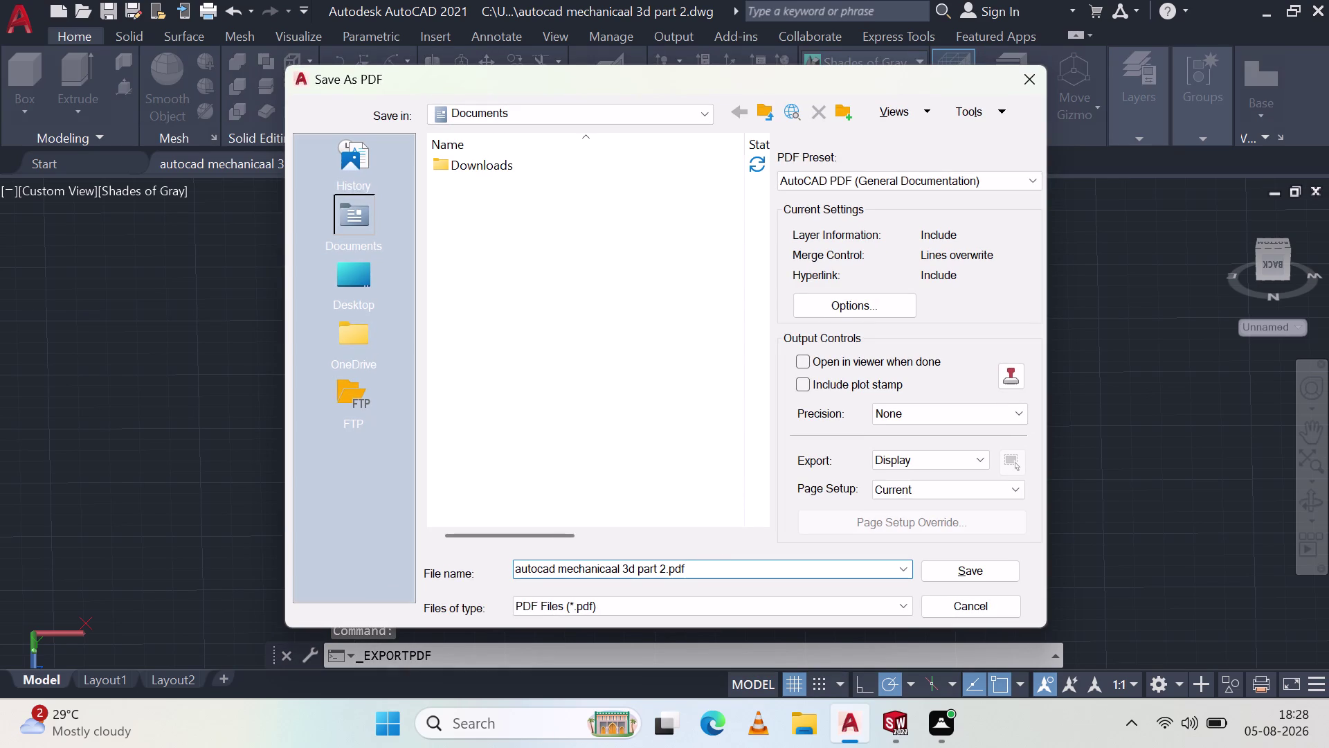
click(935, 572)
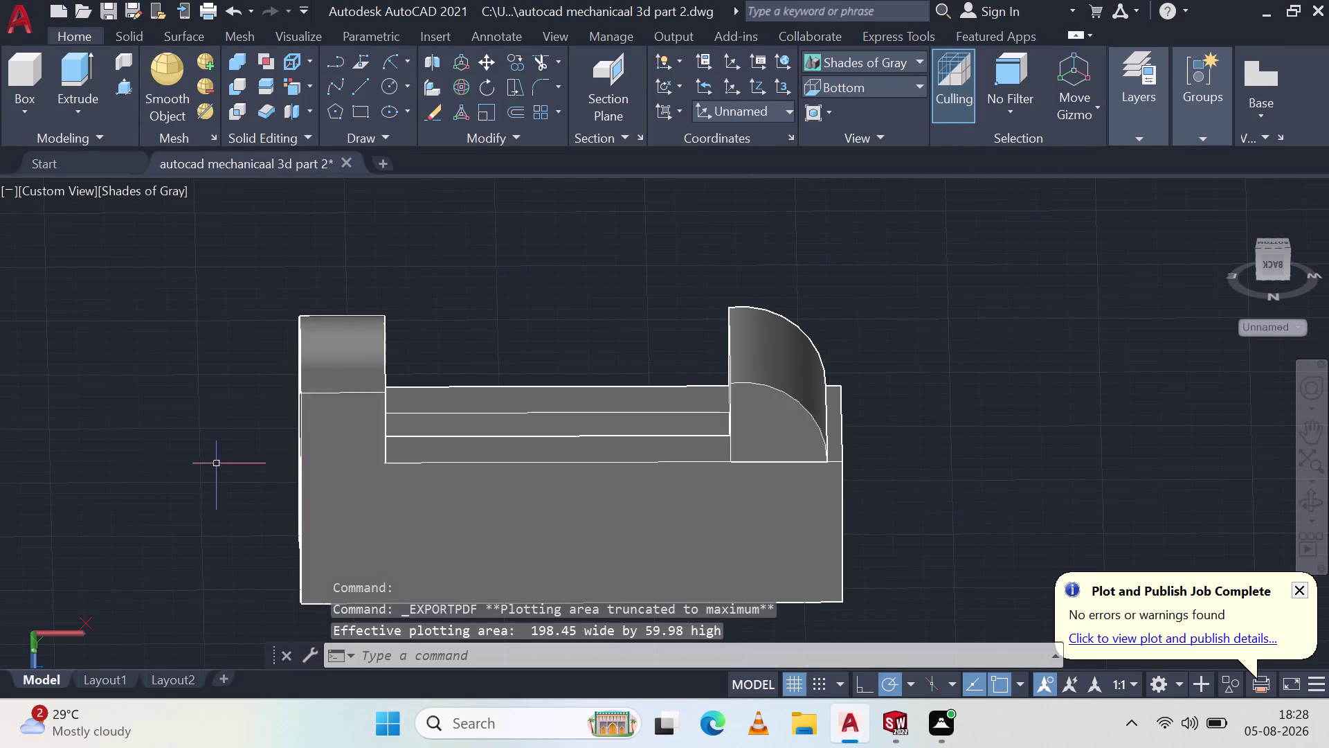